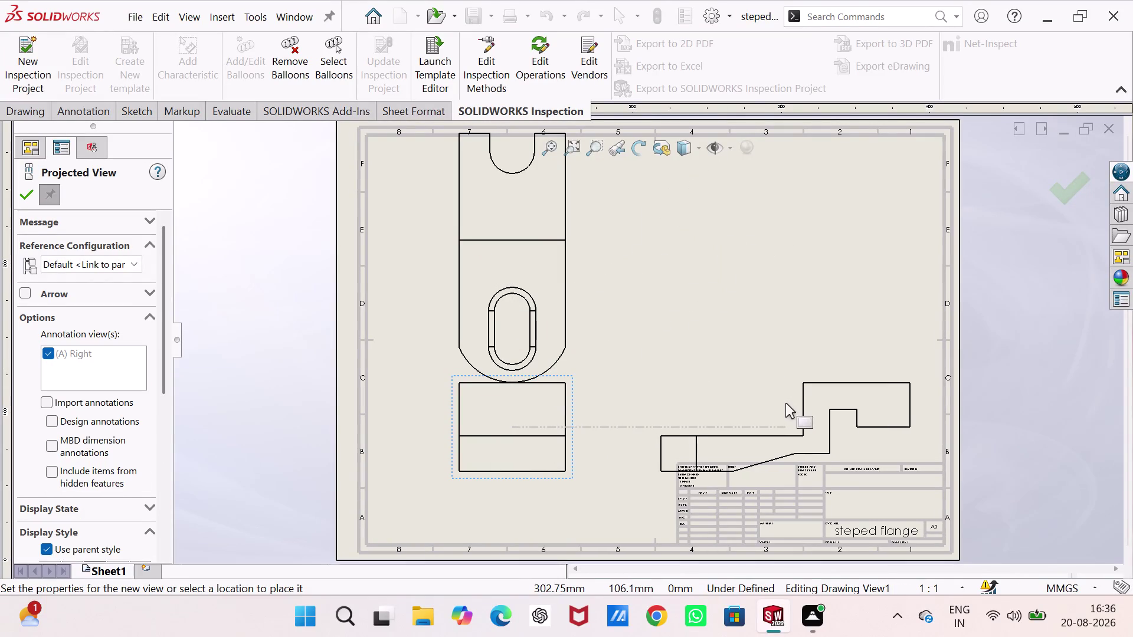
Place the projected side view and a shaded isometric view at the sheet's upper right.
click(785, 403)
click(141, 377)
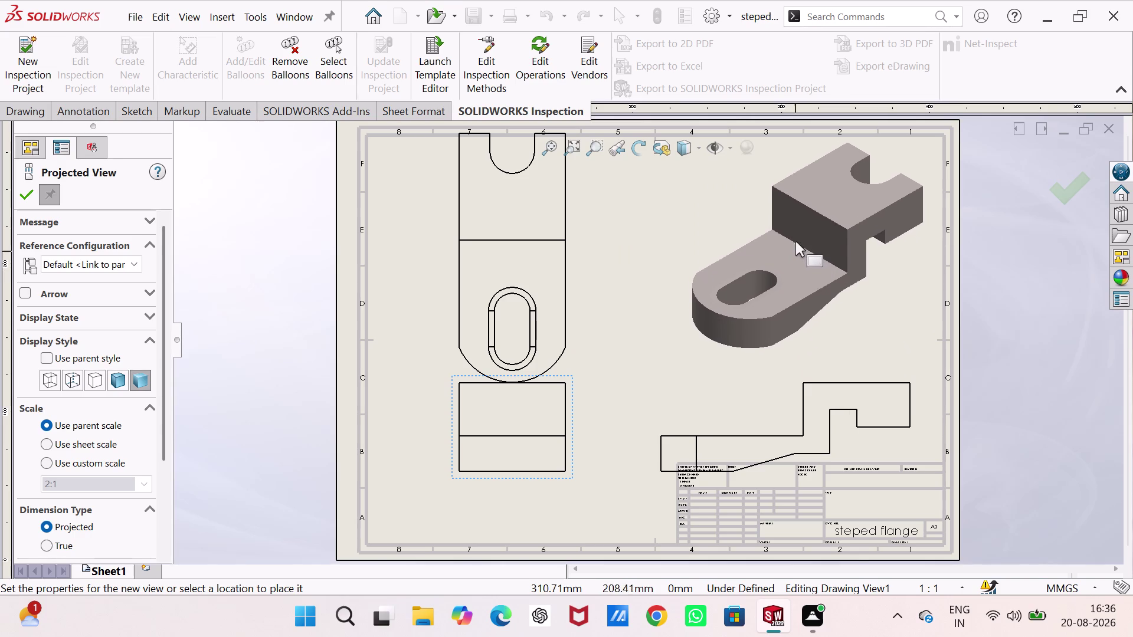
click(795, 240)
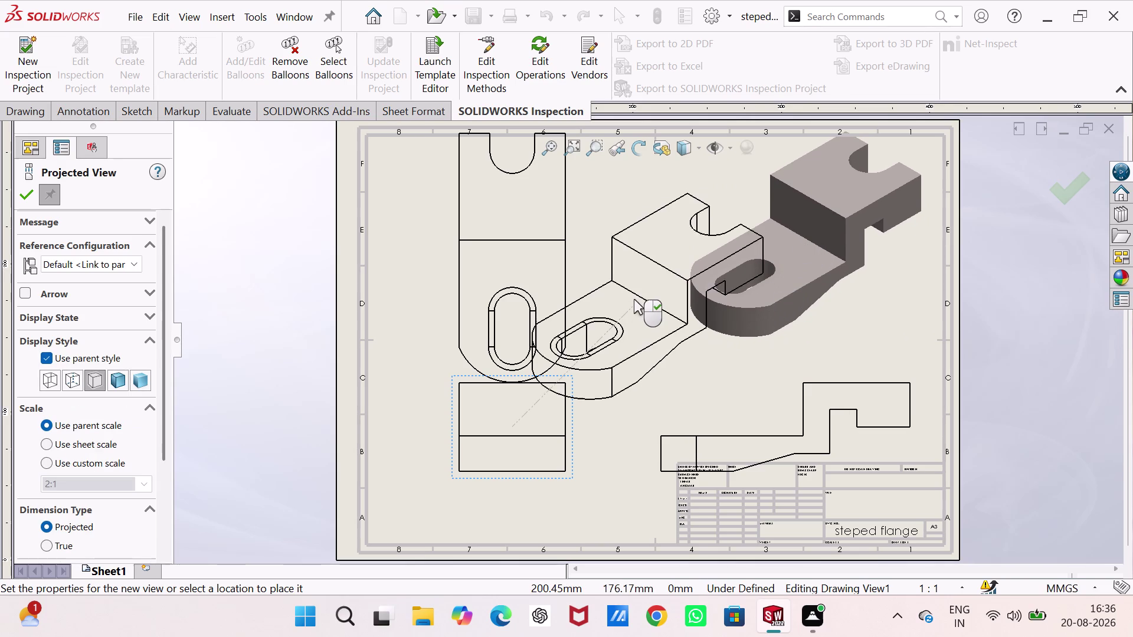
key(Escape)
key(Escape)
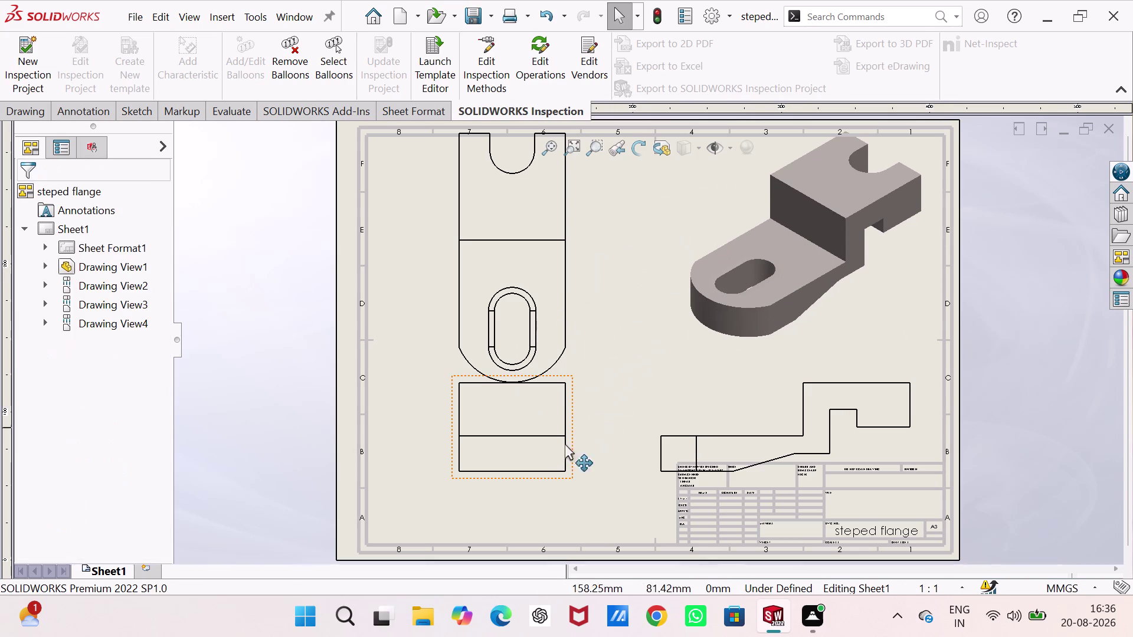
Drag the front view and its projected views into position on the sheet.
drag(556, 477, 556, 509)
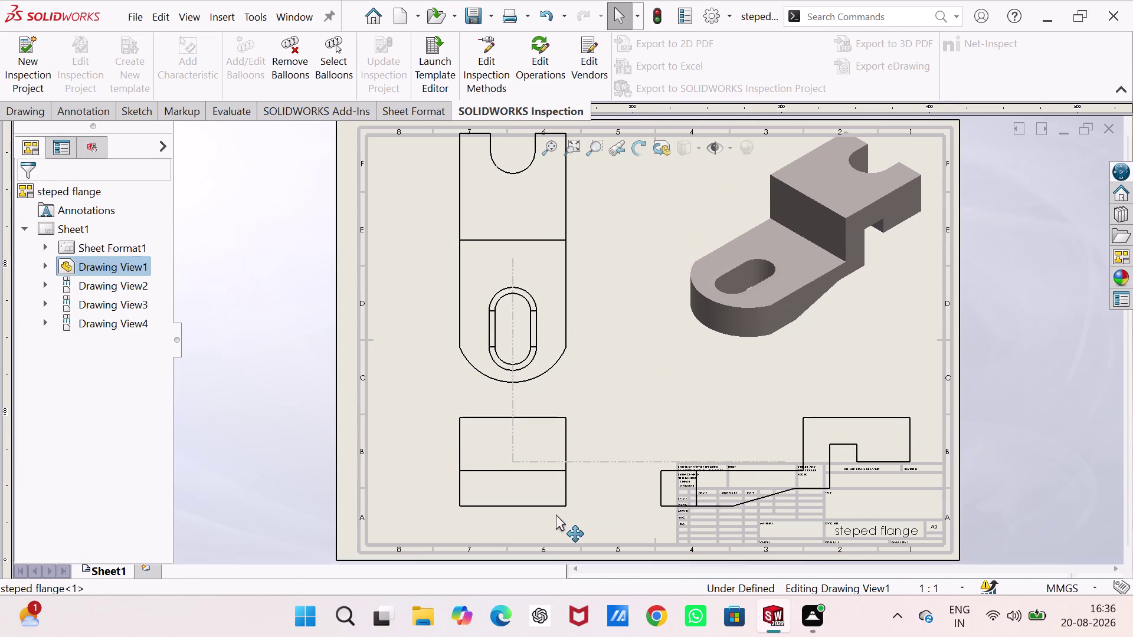
drag(556, 509, 564, 458)
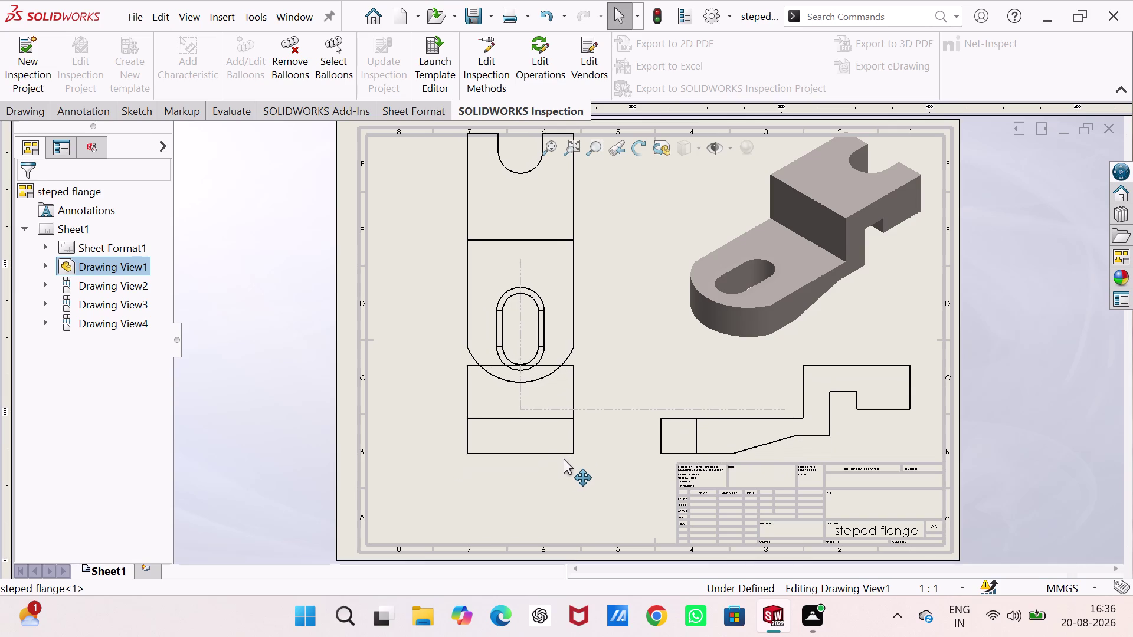
drag(563, 458, 565, 468)
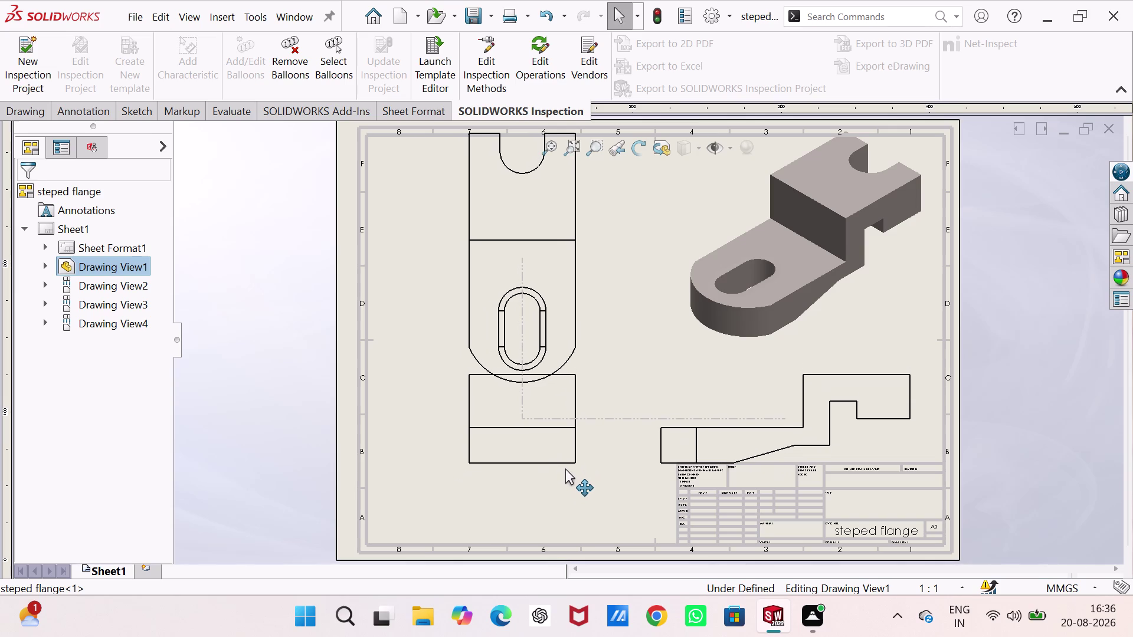
drag(565, 468, 565, 475)
scroll(up, 3)
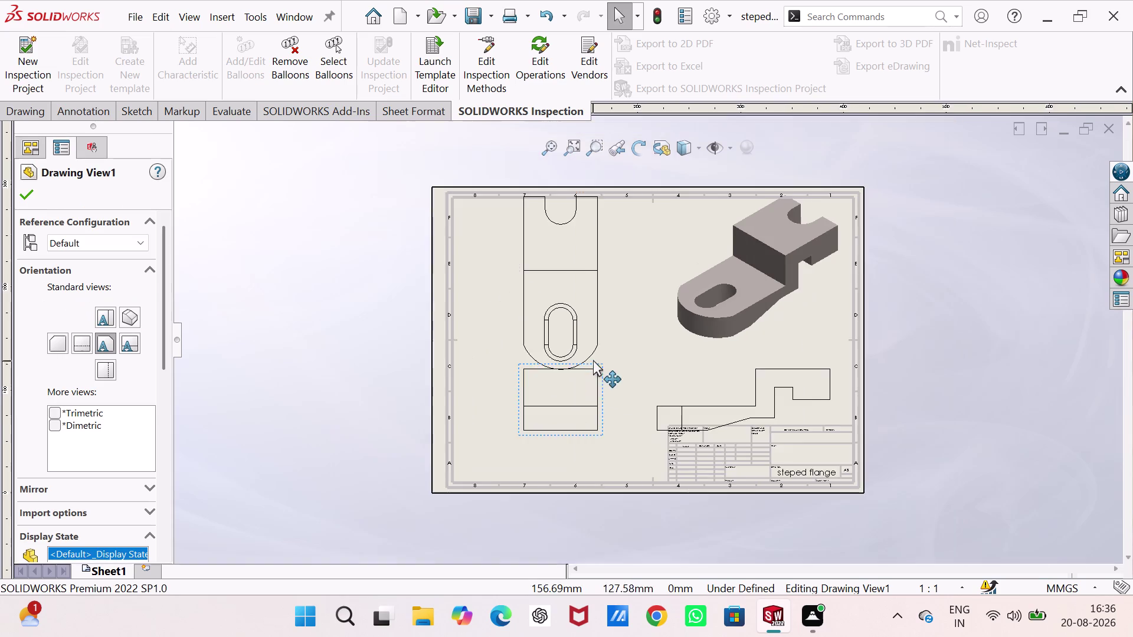
scroll(down, 3)
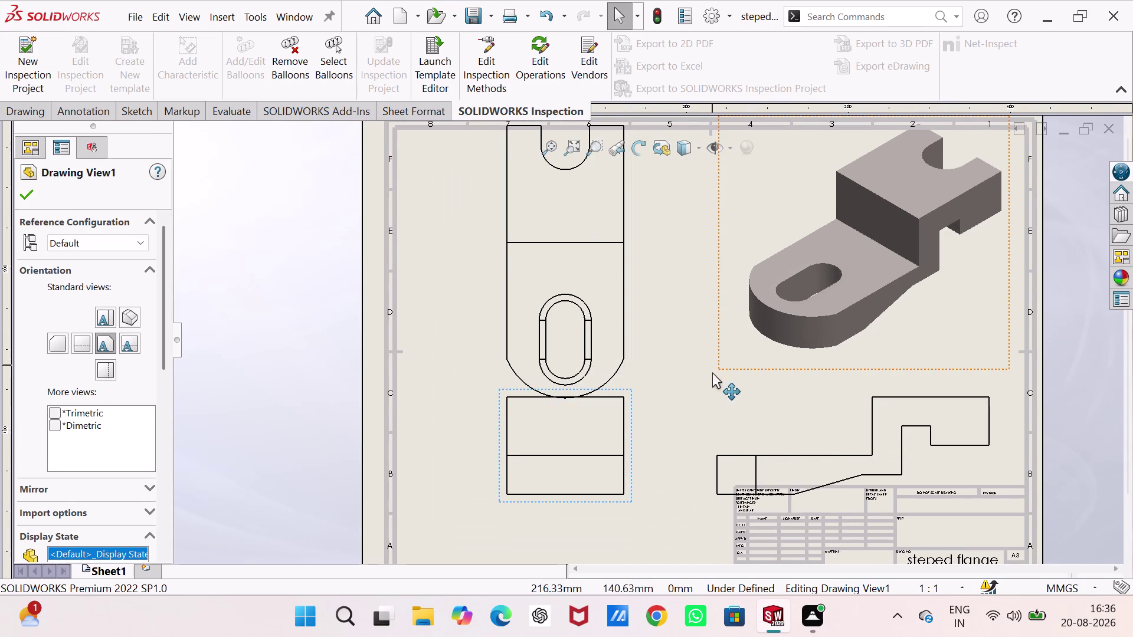
right_click(632, 328)
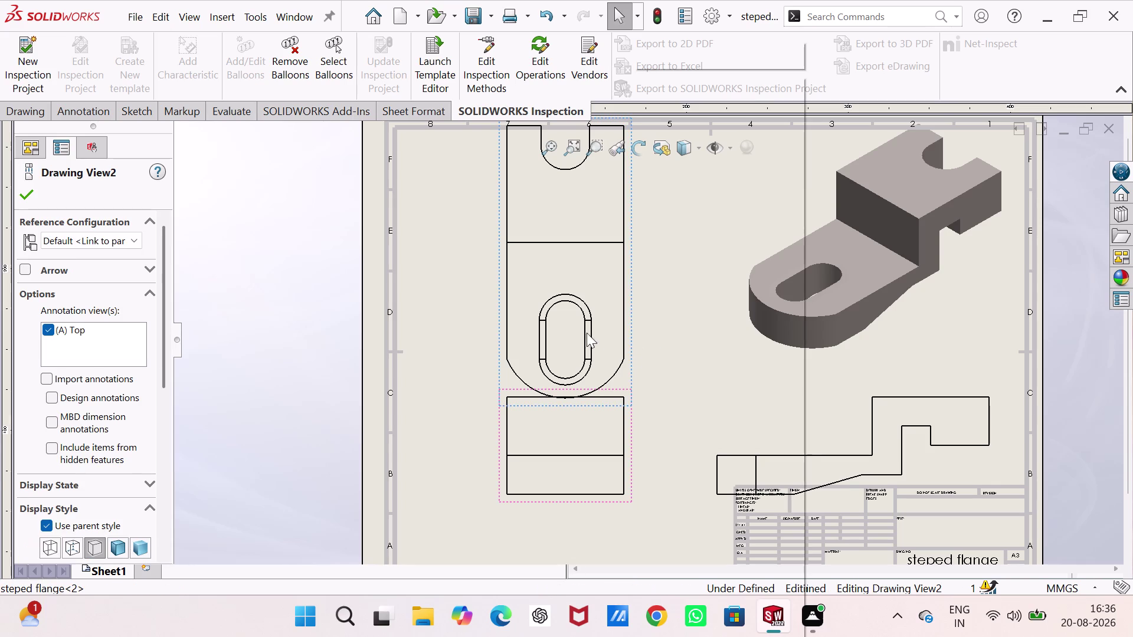
Drag the drawing views to new positions on the sheet.
drag(163, 367, 163, 415)
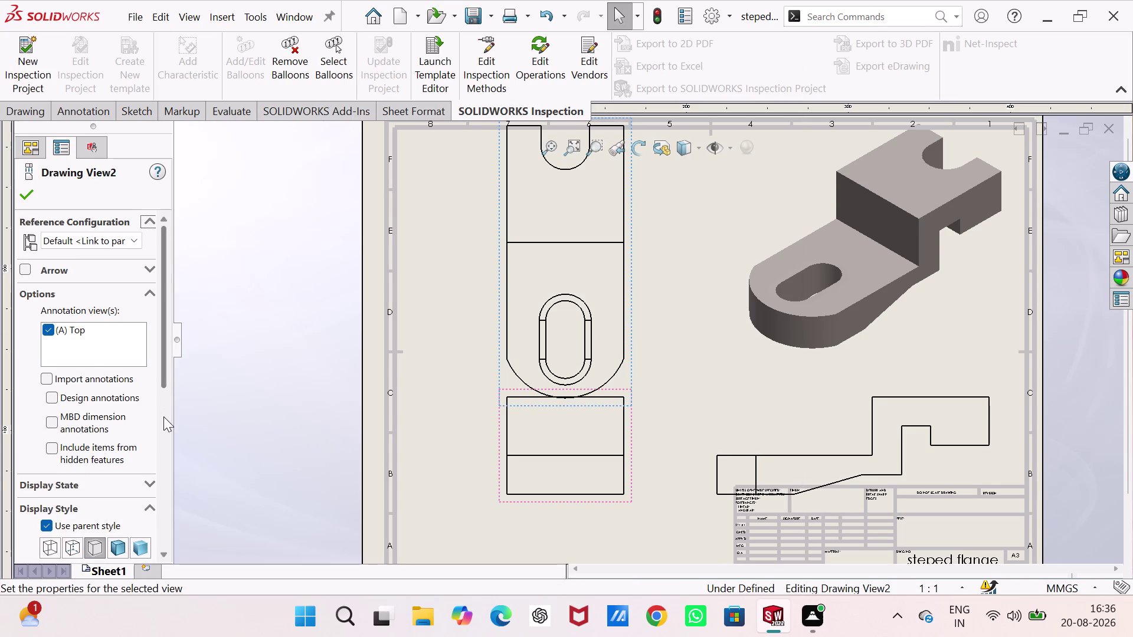
drag(163, 415, 162, 425)
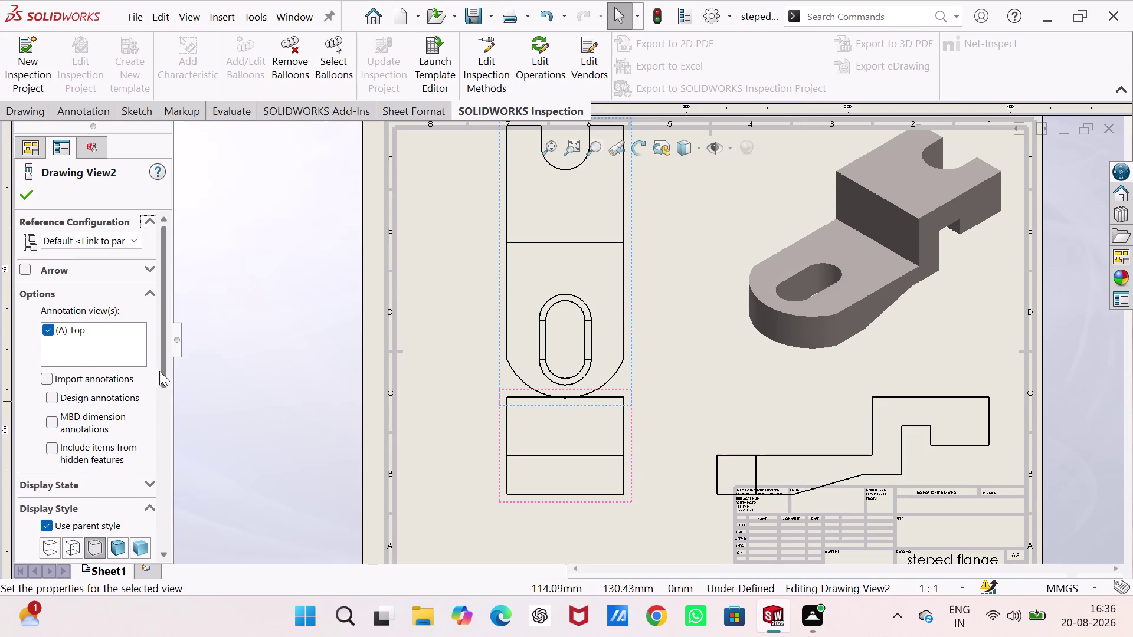
drag(163, 372, 167, 393)
drag(169, 416, 169, 437)
click(169, 437)
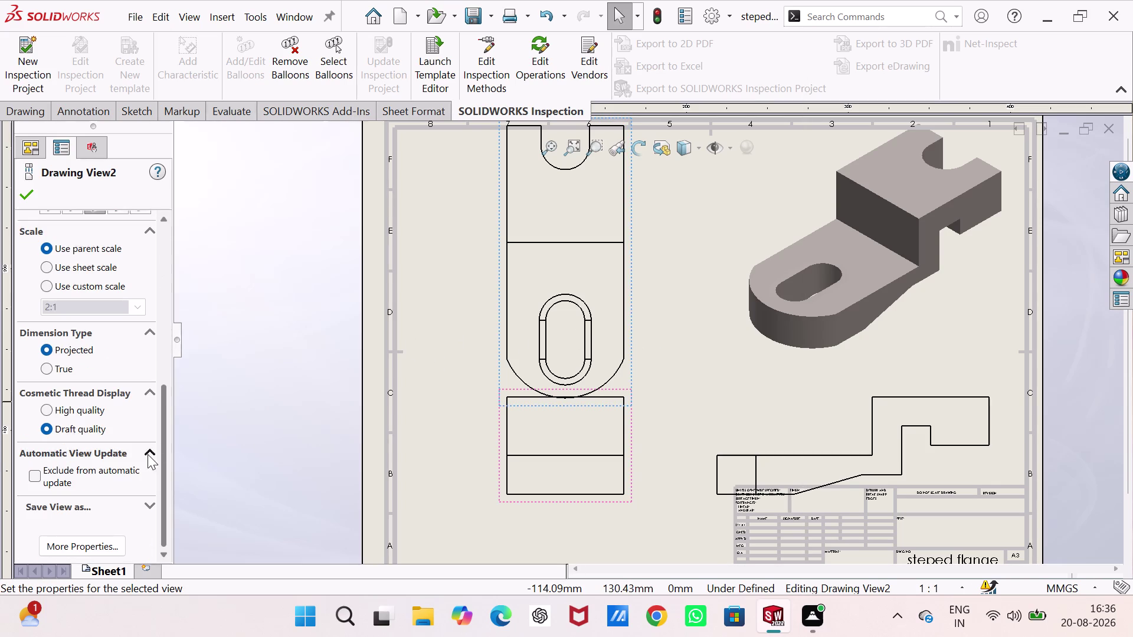
Give the top view (Drawing View2) a custom 1:1 scale.
click(118, 286)
click(141, 307)
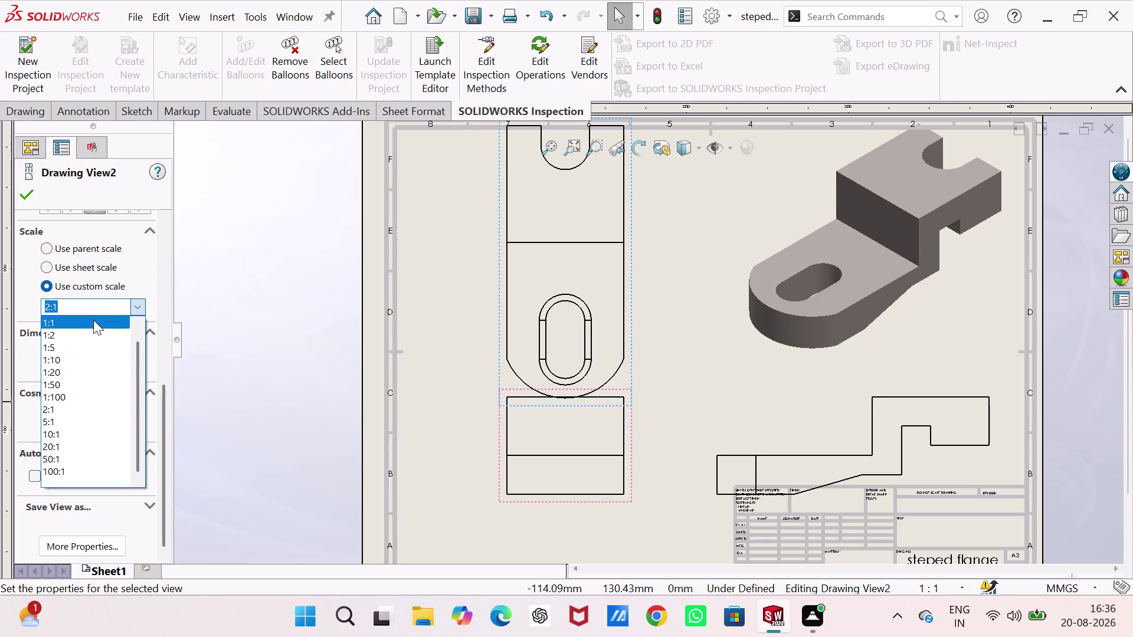
click(93, 319)
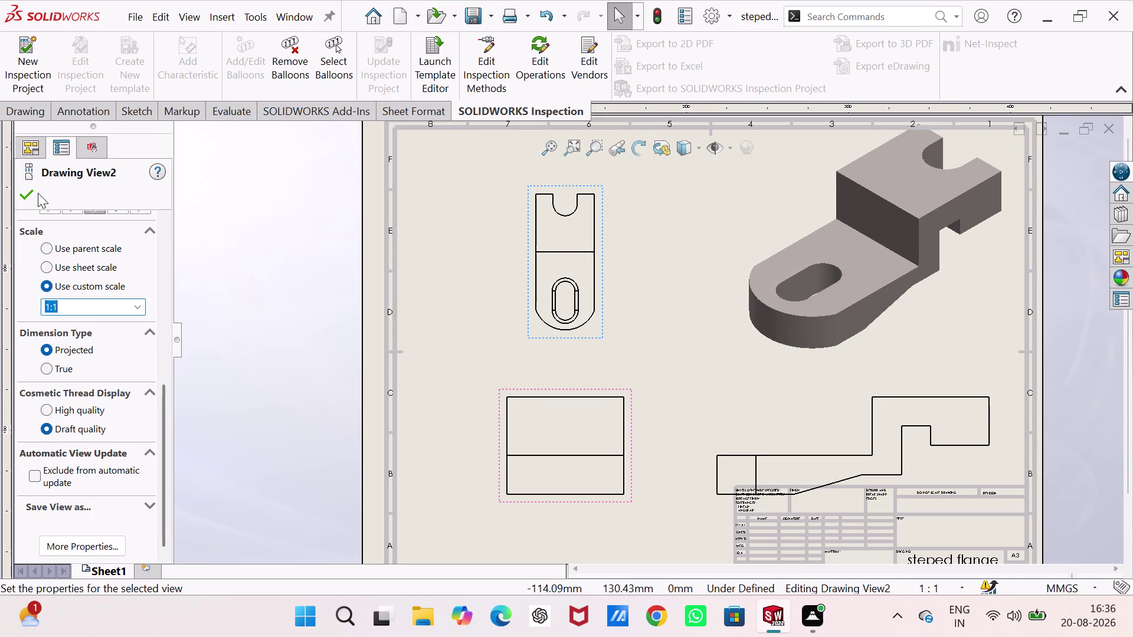
click(18, 195)
Move the front view up under the top view and the side view beside it.
drag(628, 389, 627, 380)
drag(628, 374, 628, 354)
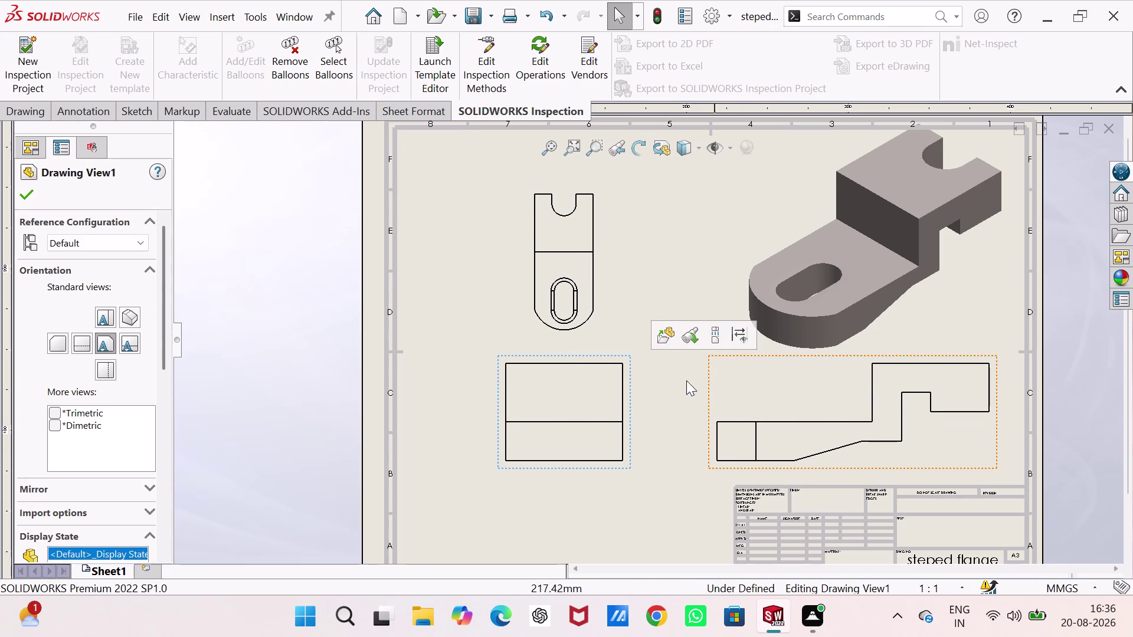
right_drag(432, 457, 487, 225)
Dimension the top view's slot arcs: Ø12.00, R8.00 and R6.00.
scroll(down, 3)
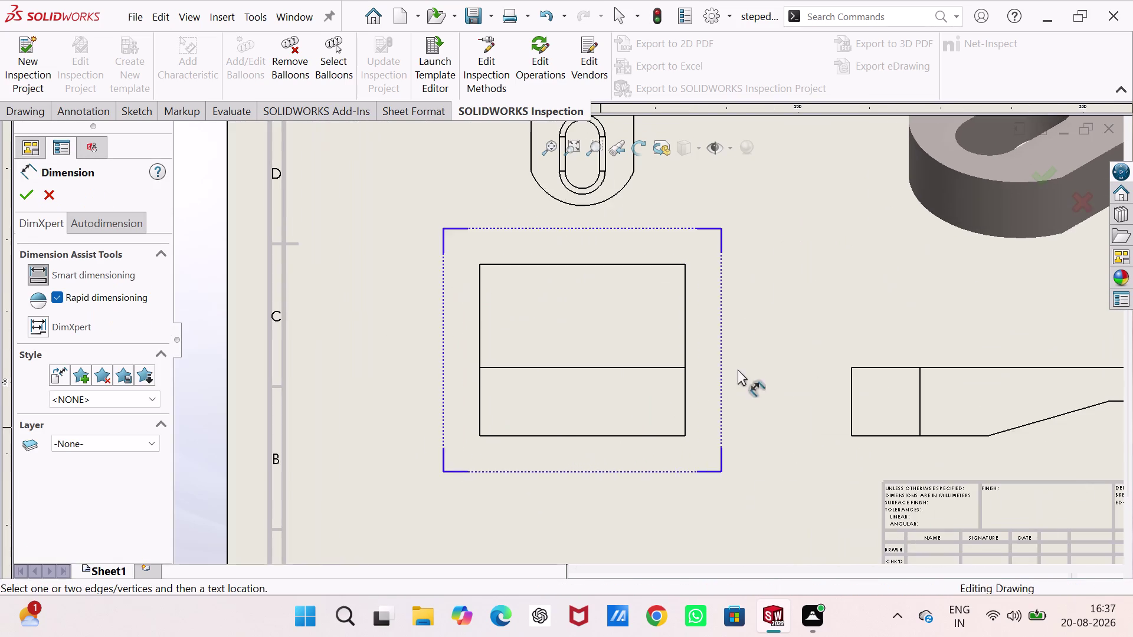
scroll(up, 3)
scroll(down, 3)
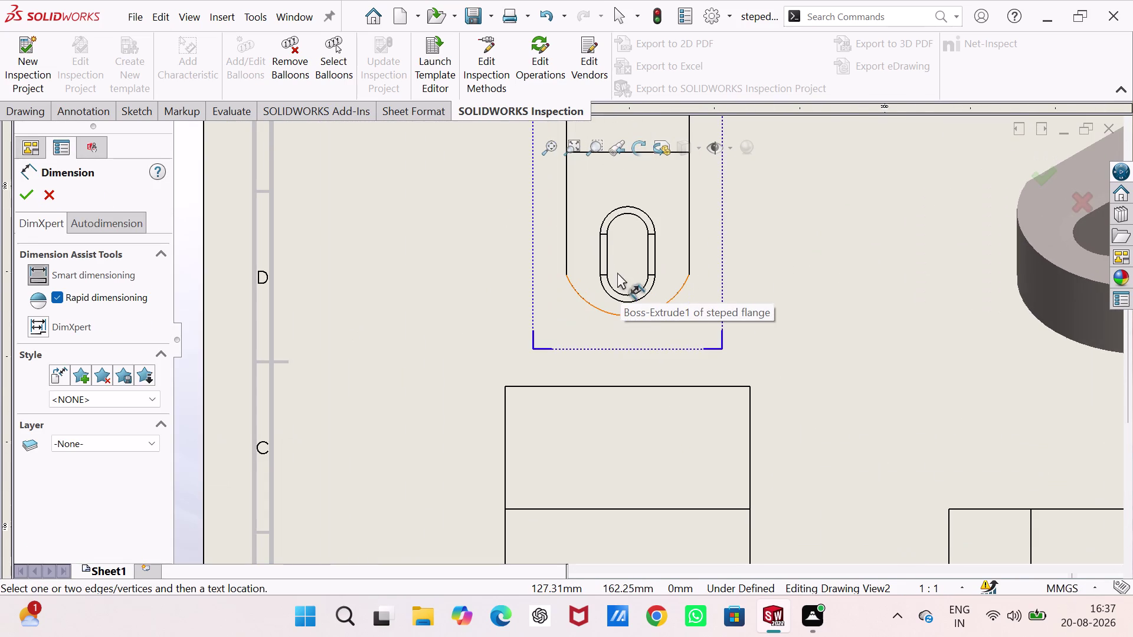
click(646, 241)
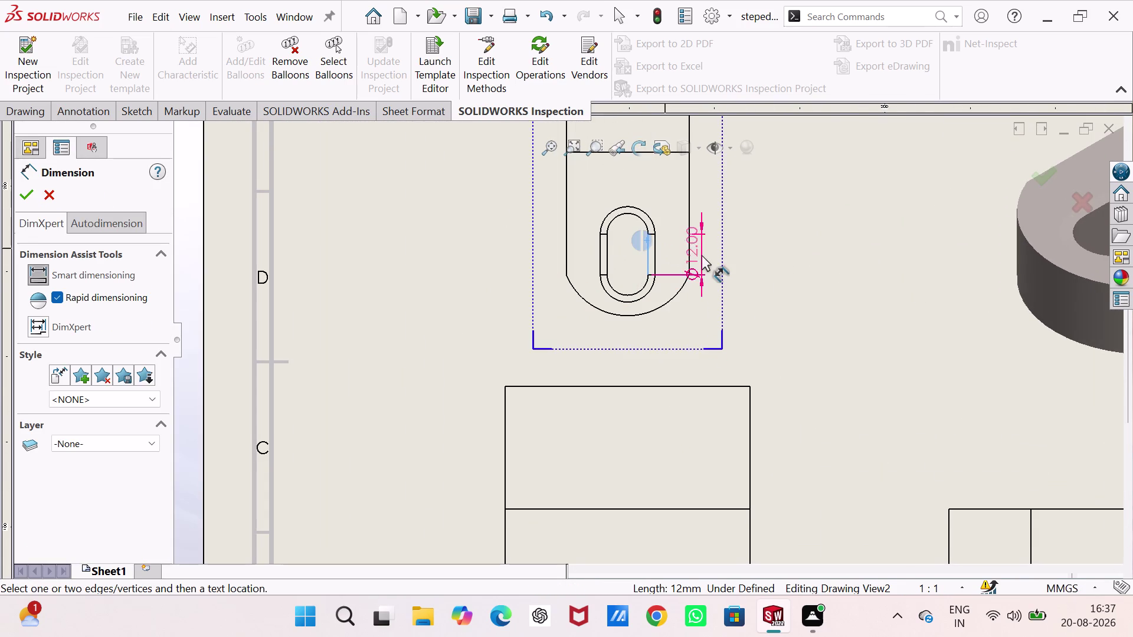
click(713, 259)
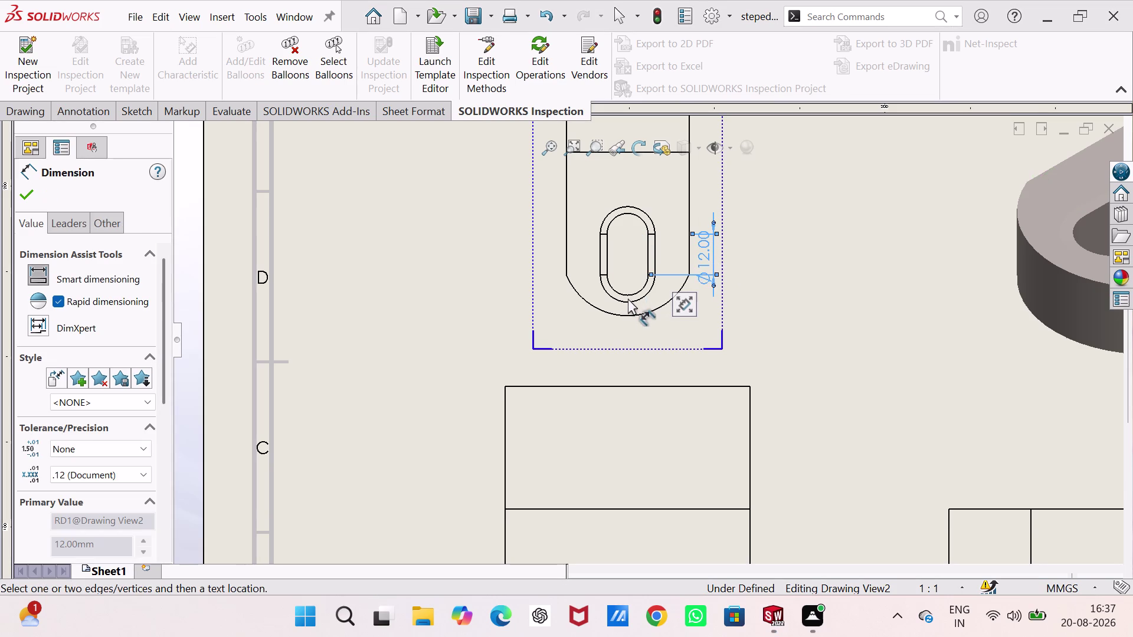
click(626, 300)
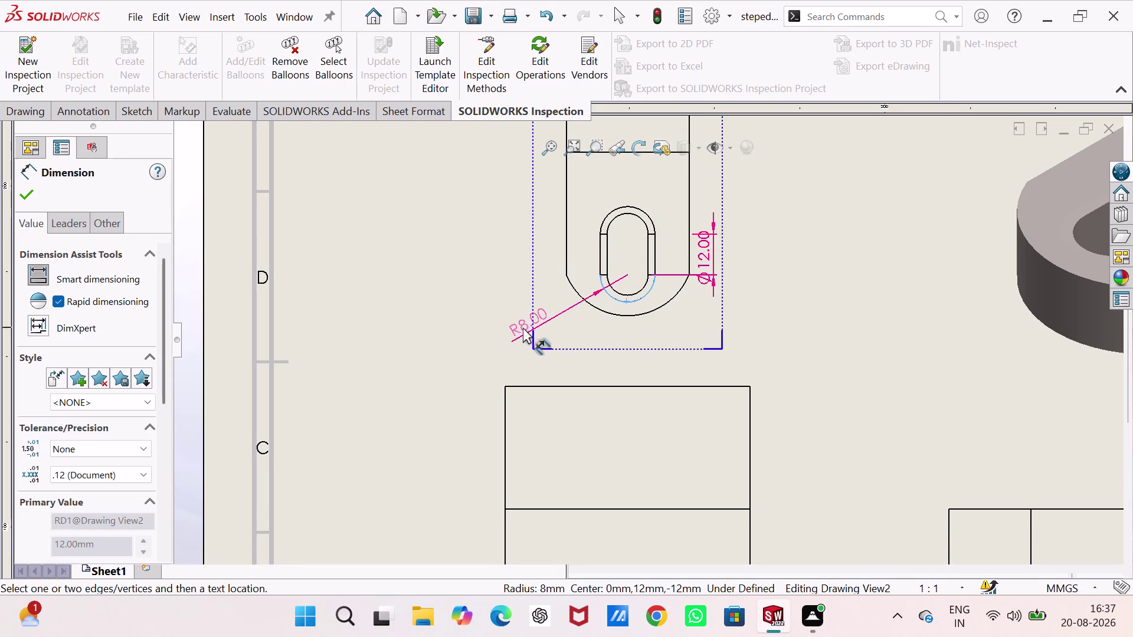
click(506, 327)
click(632, 295)
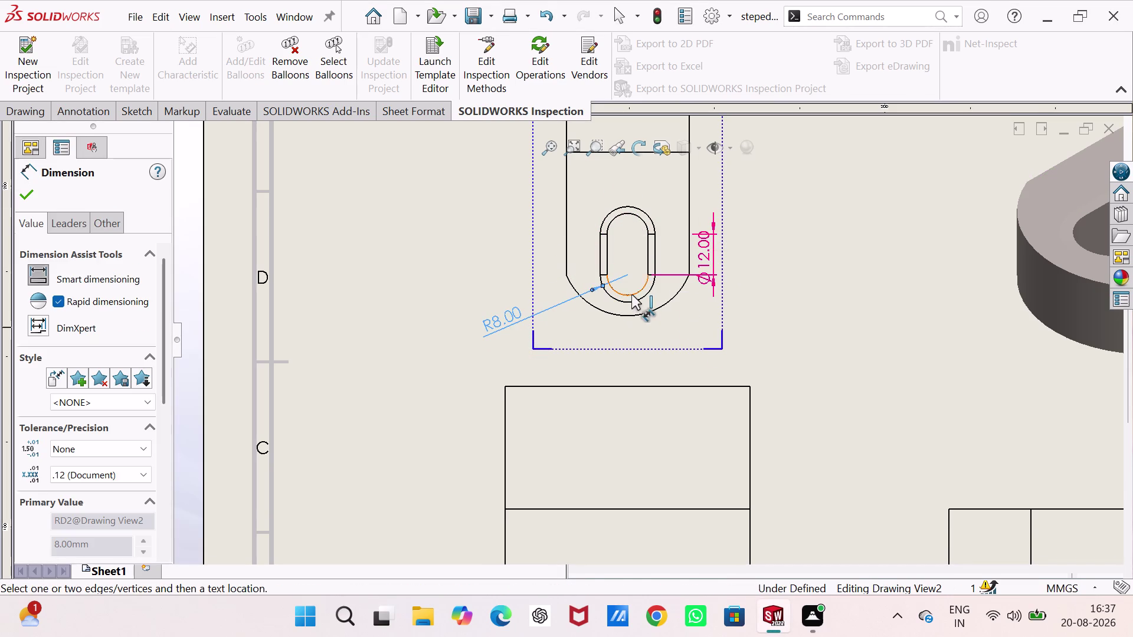
click(522, 360)
Add the R7.50 notch radius and the 10.50 notch width to the top view.
scroll(up, 3)
scroll(down, 3)
scroll(up, 3)
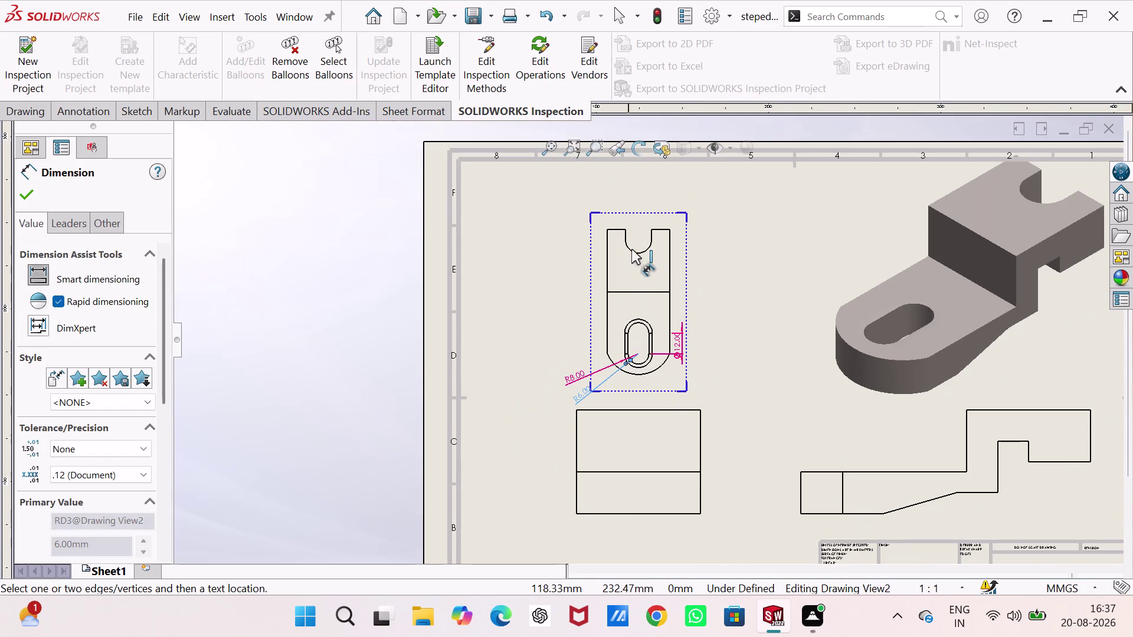
click(632, 249)
click(542, 262)
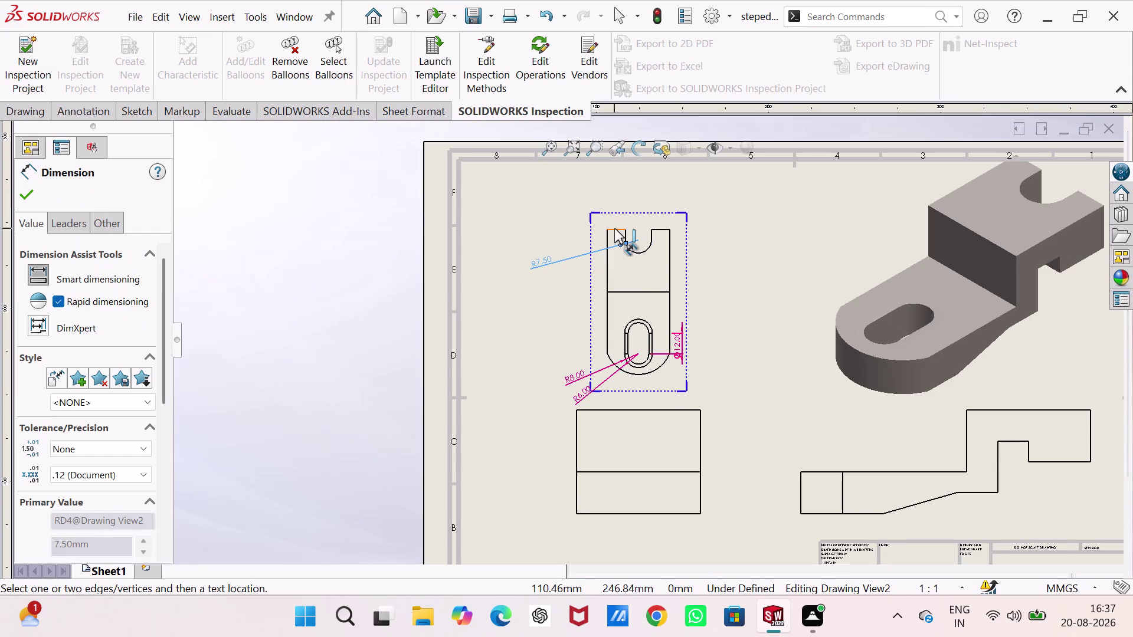
click(615, 228)
click(614, 204)
scroll(down, 3)
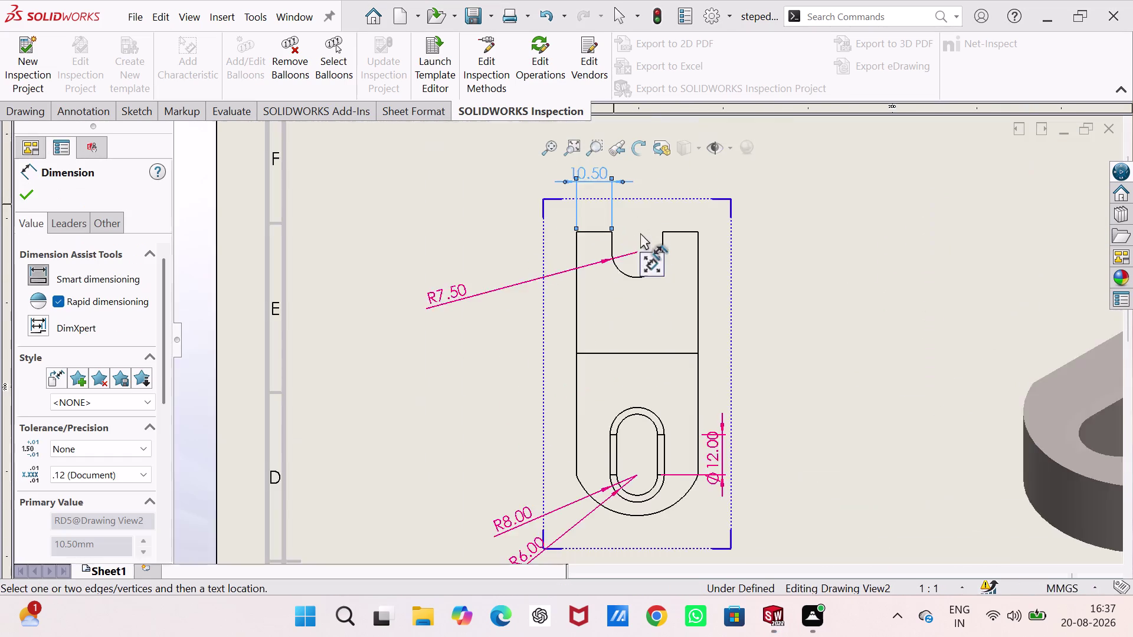
scroll(down, 3)
scroll(up, 3)
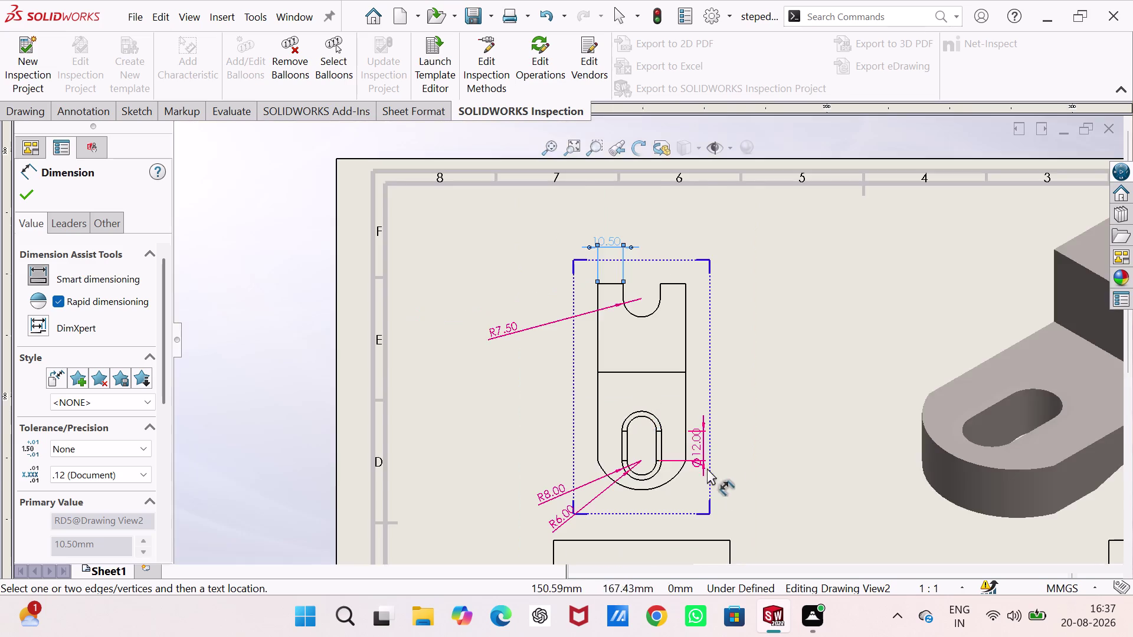
scroll(up, 3)
scroll(down, 3)
scroll(up, 3)
scroll(down, 3)
scroll(down, 3)
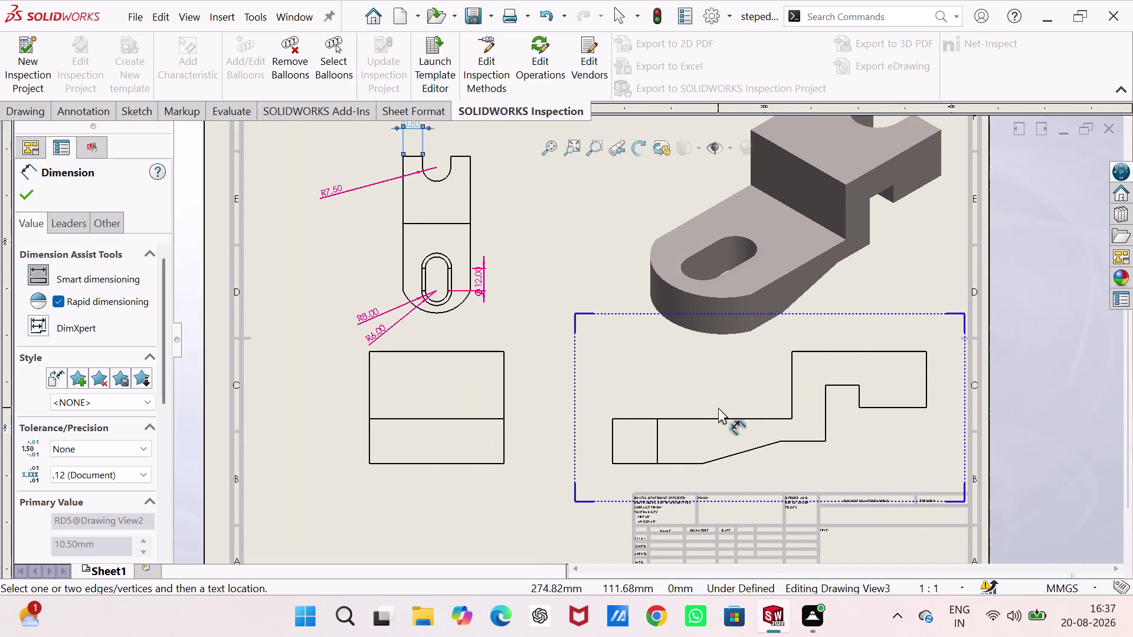
key(Escape)
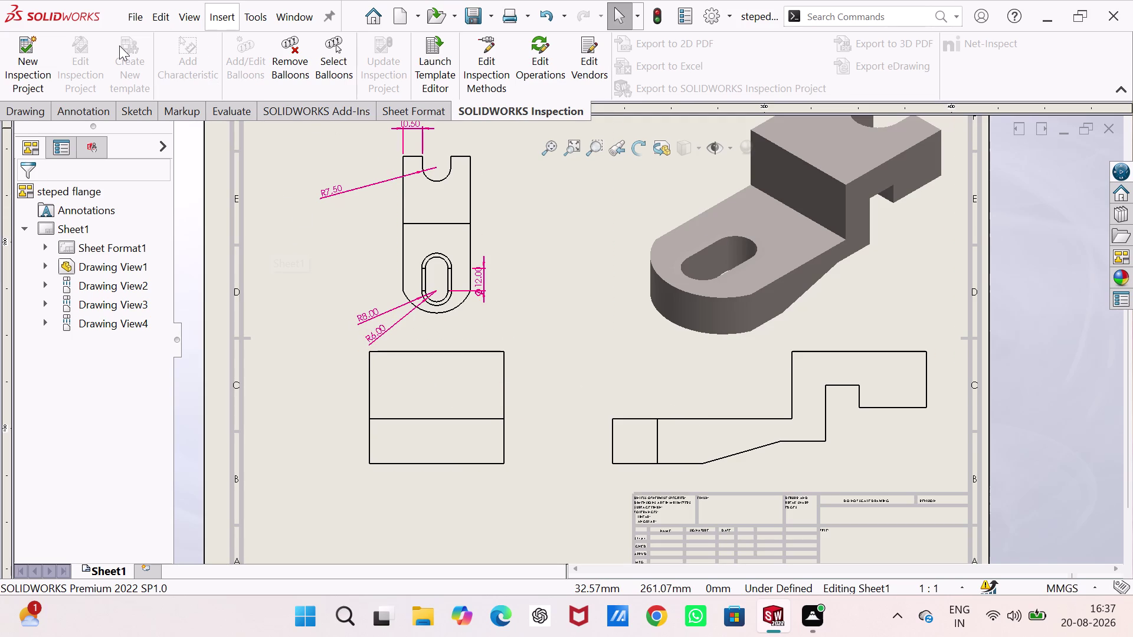
Create Section View A-A with a vertical cut through the lower-left view.
click(92, 111)
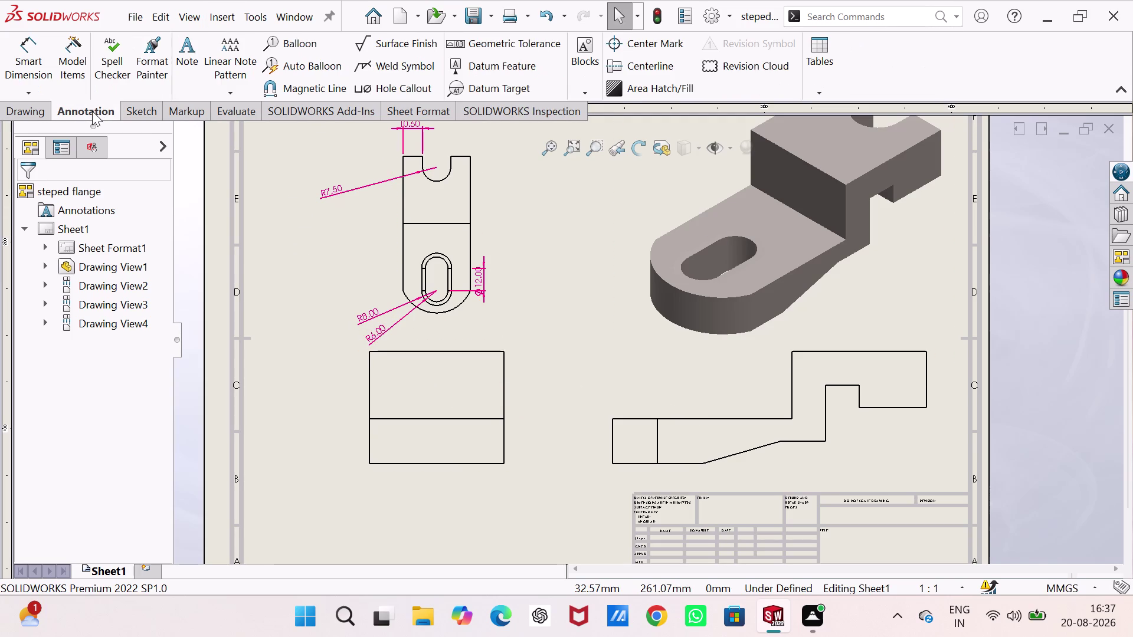
click(143, 106)
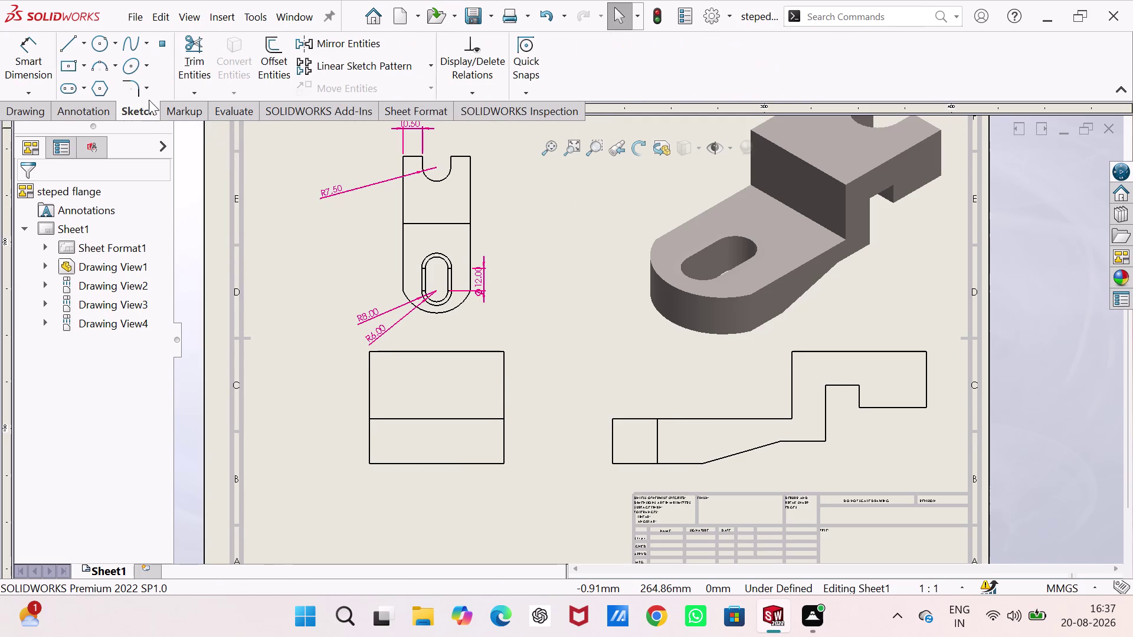
click(88, 111)
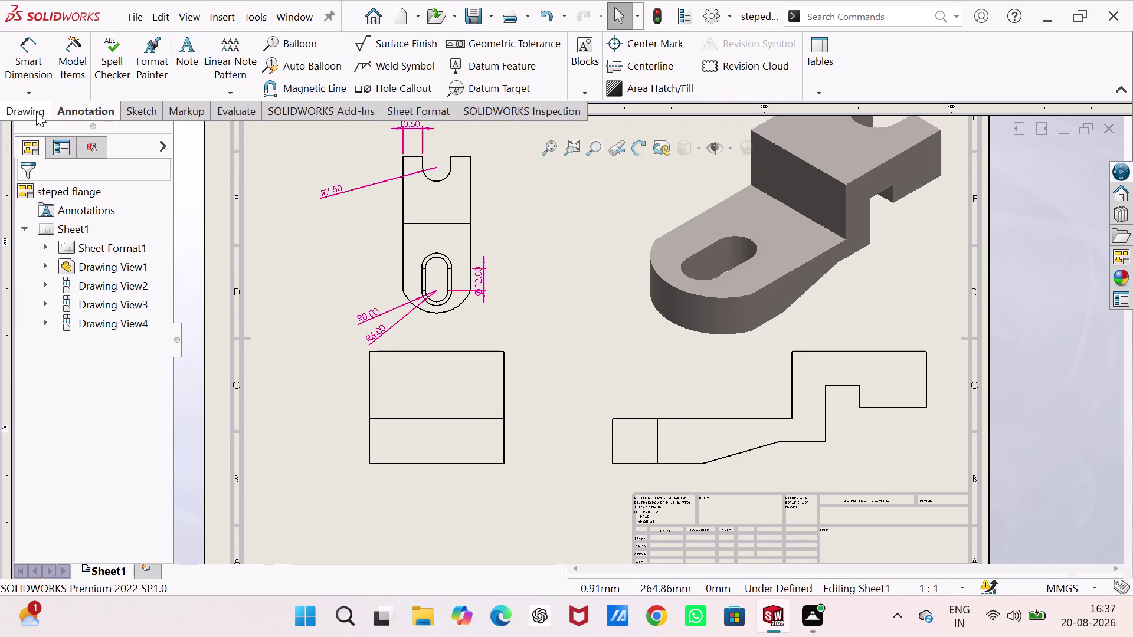
click(36, 111)
click(145, 40)
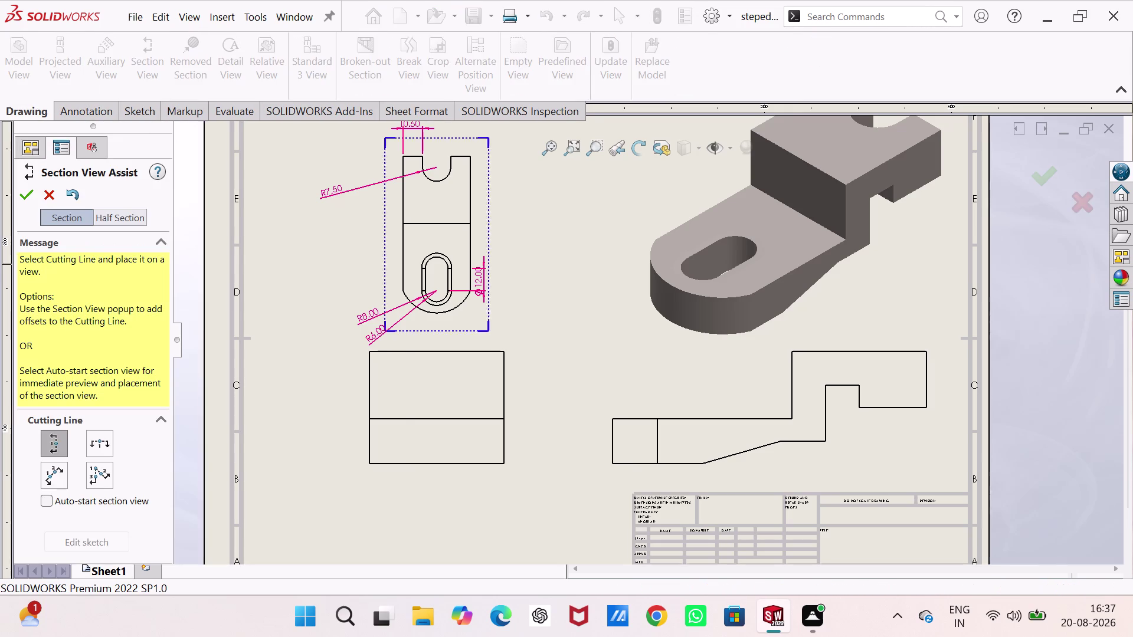
click(433, 394)
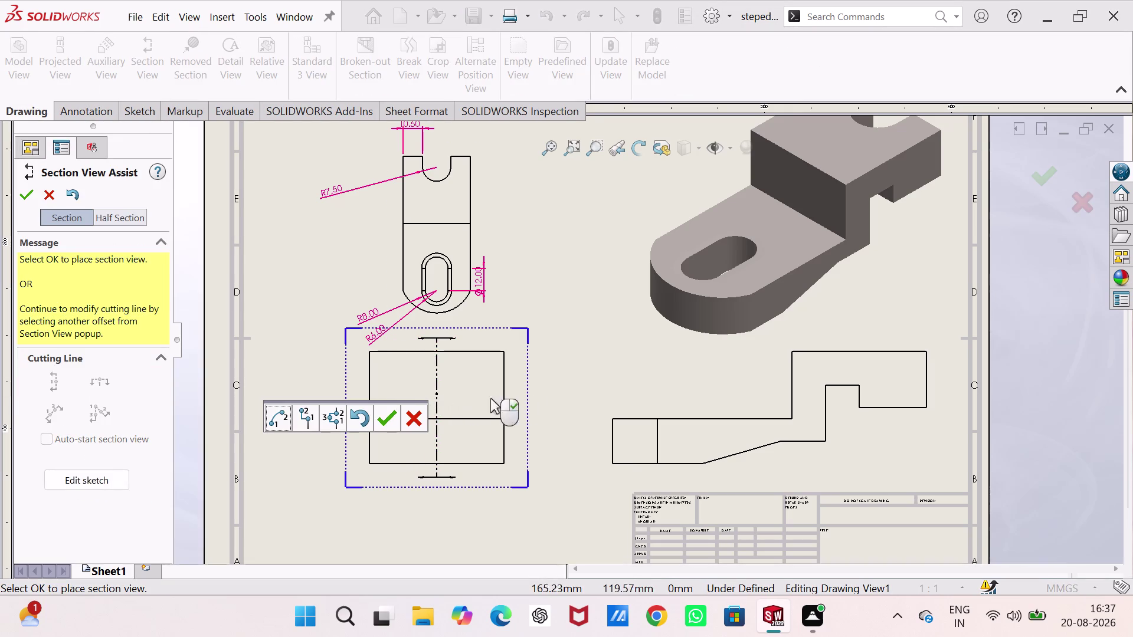
click(389, 414)
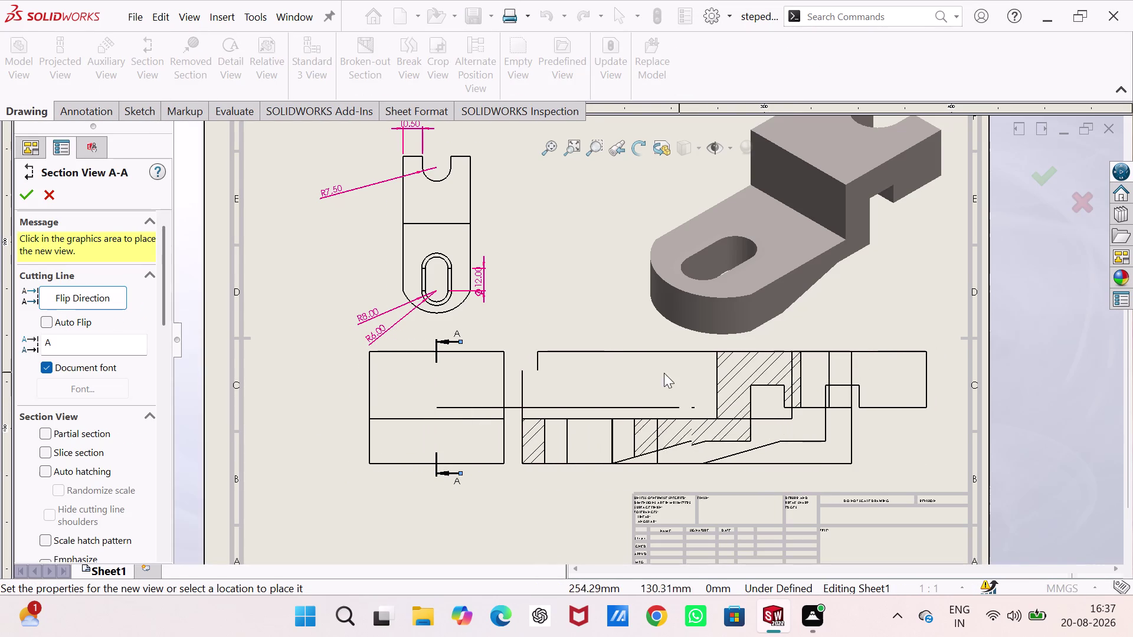
click(639, 378)
Select the old projected side view (Drawing View3) and delete it.
key(Escape)
key(Escape)
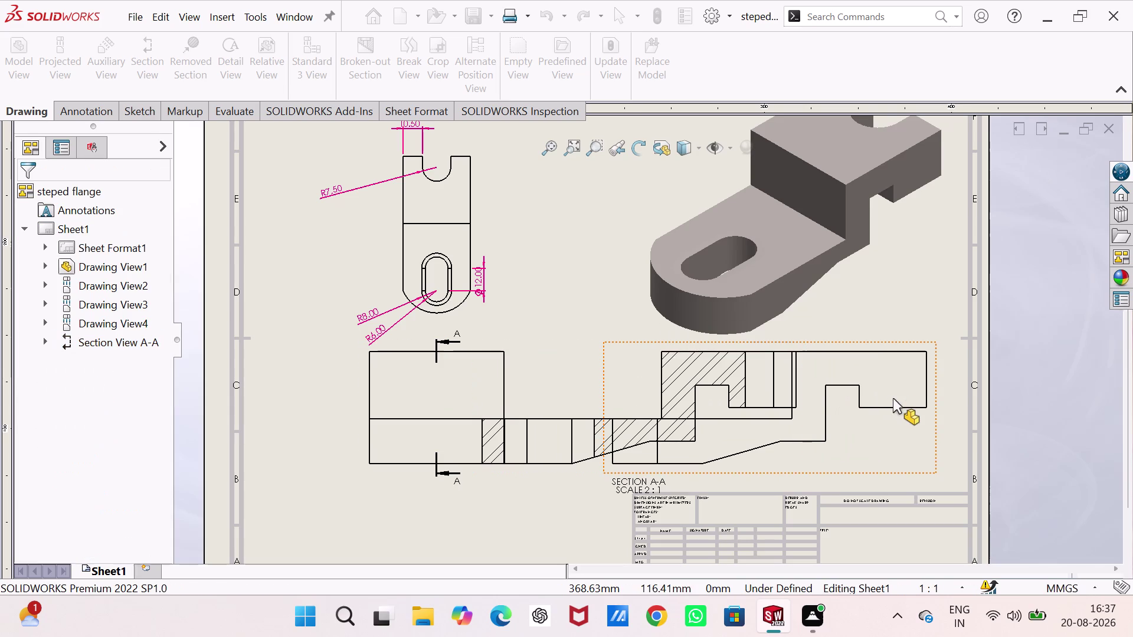
click(896, 408)
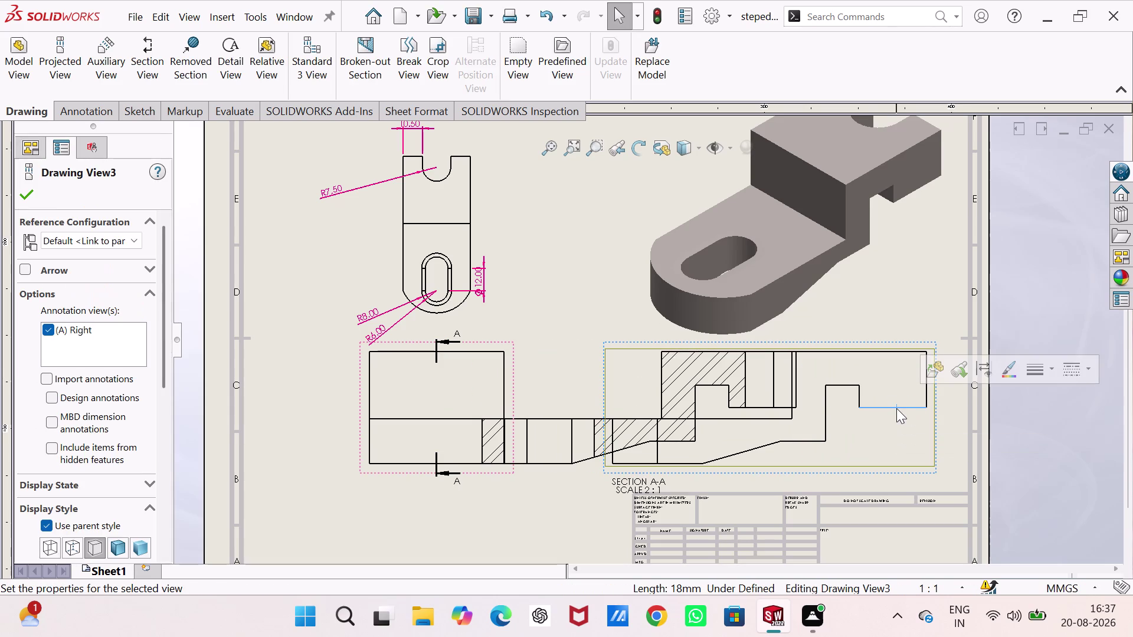
key(Delete)
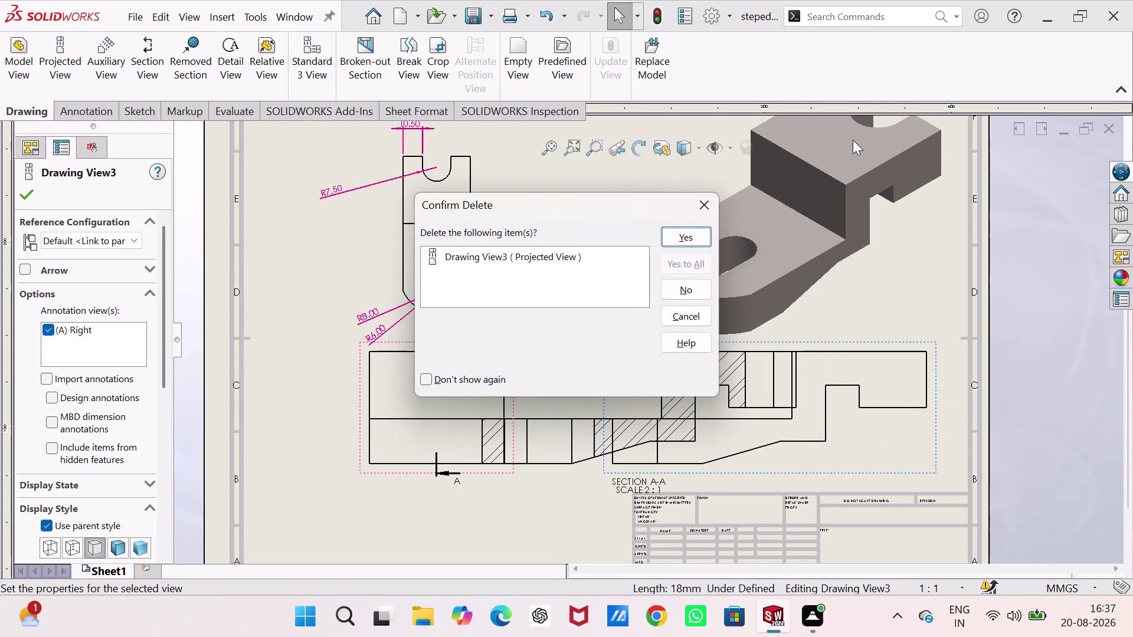
Confirm deleting the old projected view and shift Section View A-A to the right.
click(687, 238)
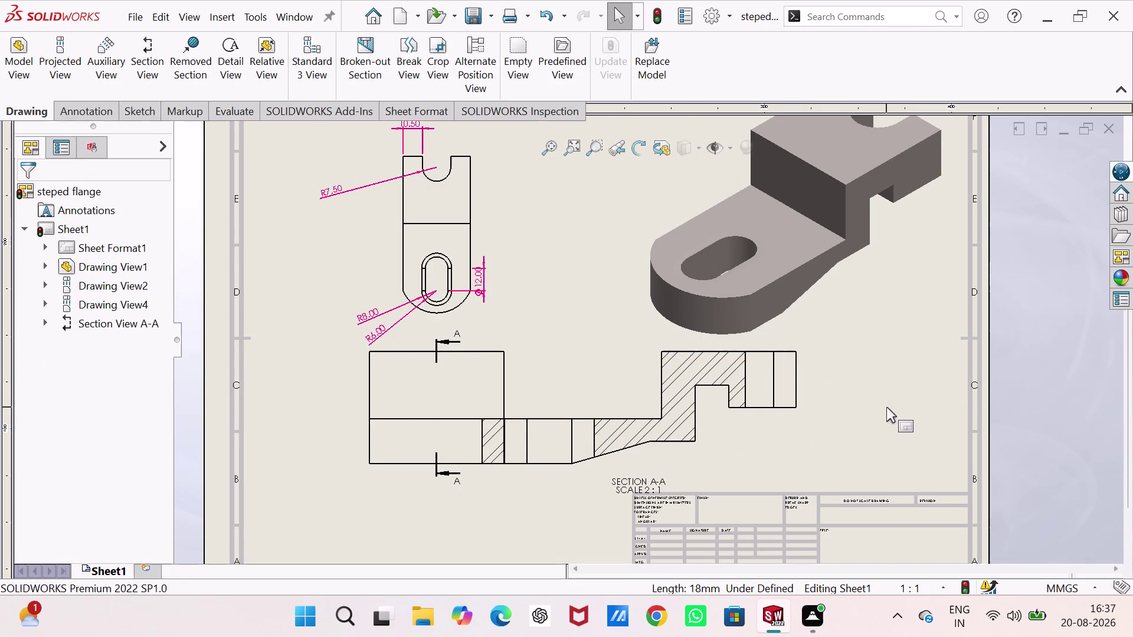
drag(806, 376, 825, 376)
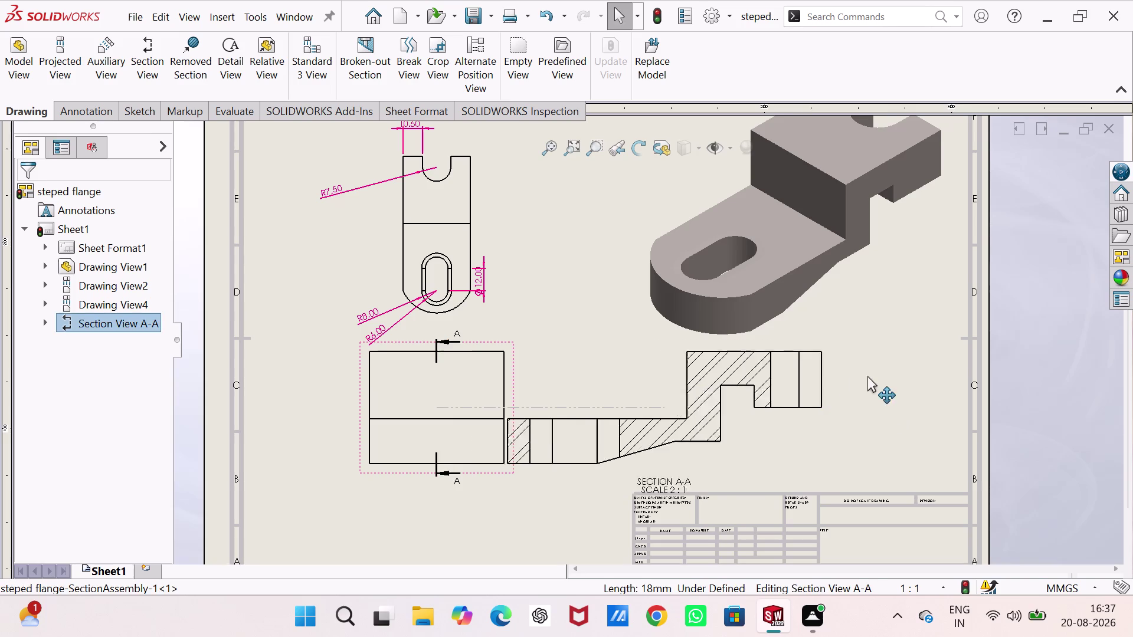
drag(824, 375, 911, 376)
drag(910, 376, 918, 376)
click(919, 376)
right_drag(502, 537, 560, 377)
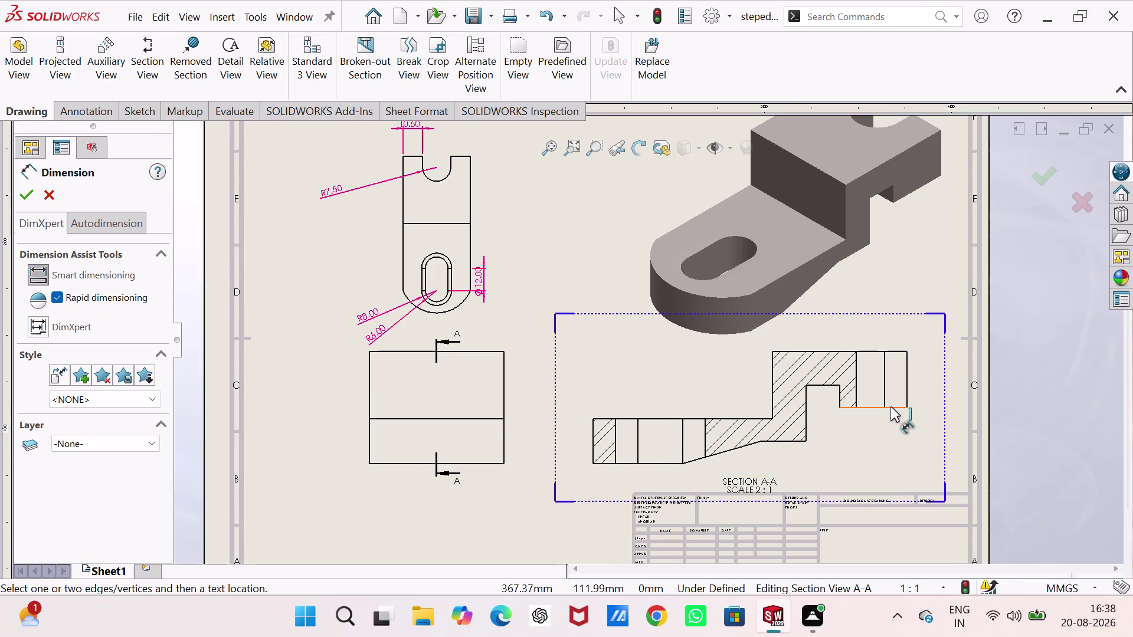
scroll(down, 3)
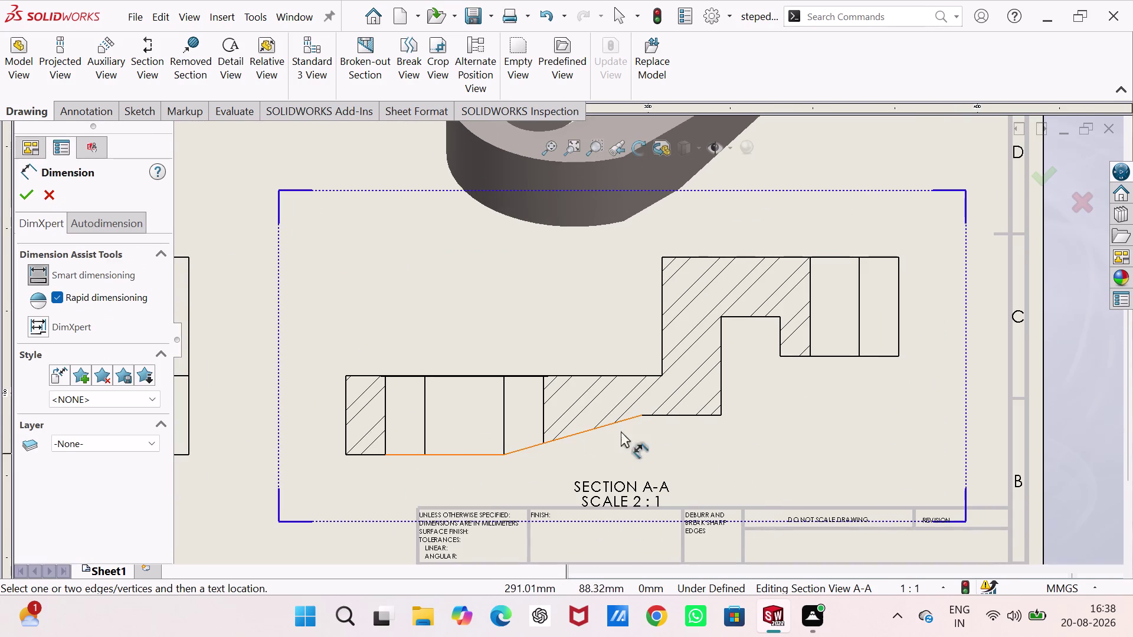
Dimension Section A-A with the 164° angle, 12.00 left height and 36.00 length.
click(619, 422)
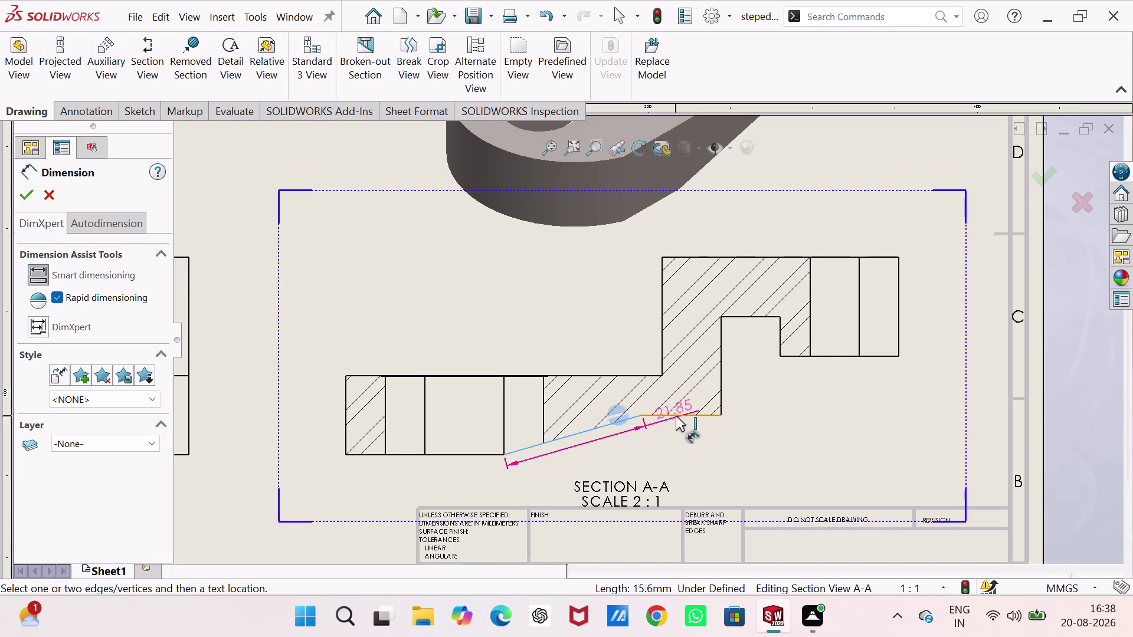
click(676, 416)
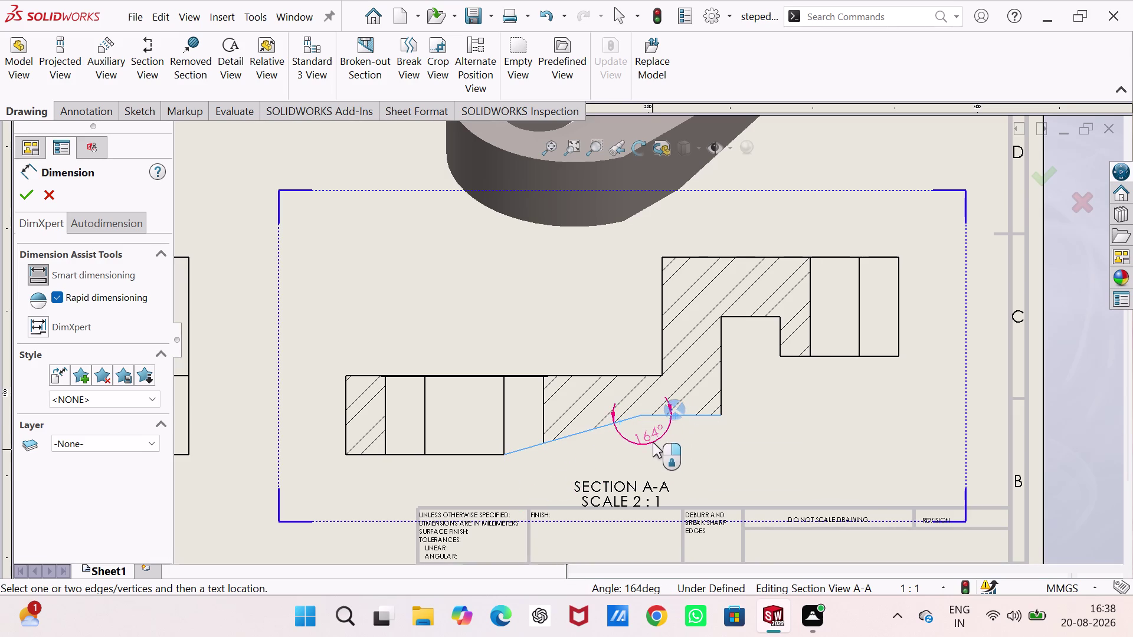
click(653, 443)
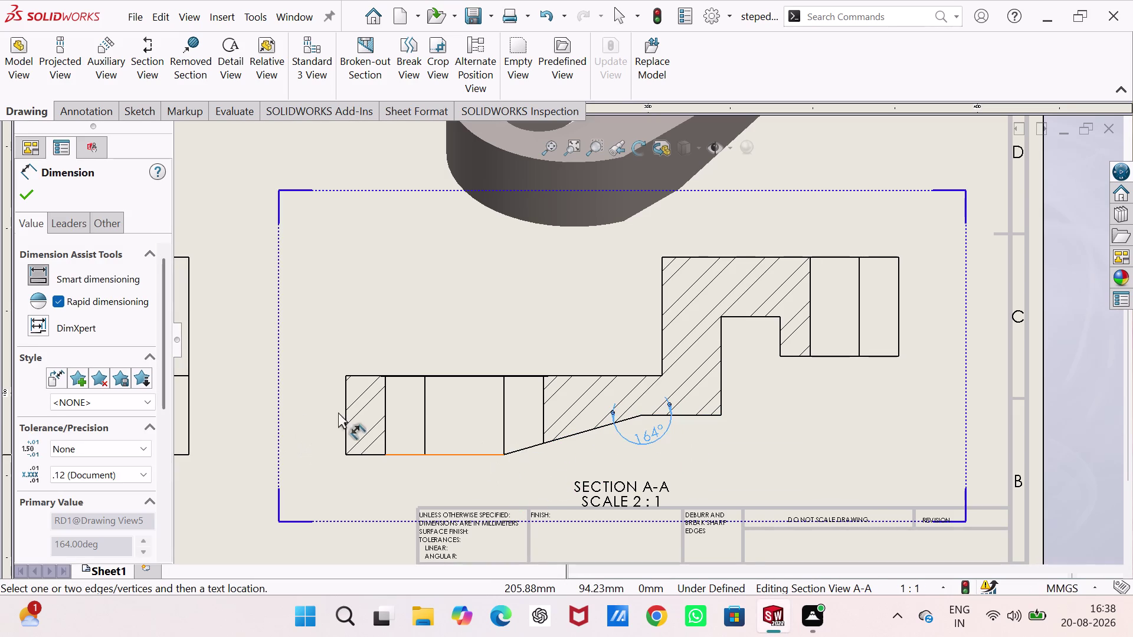
click(347, 410)
click(313, 410)
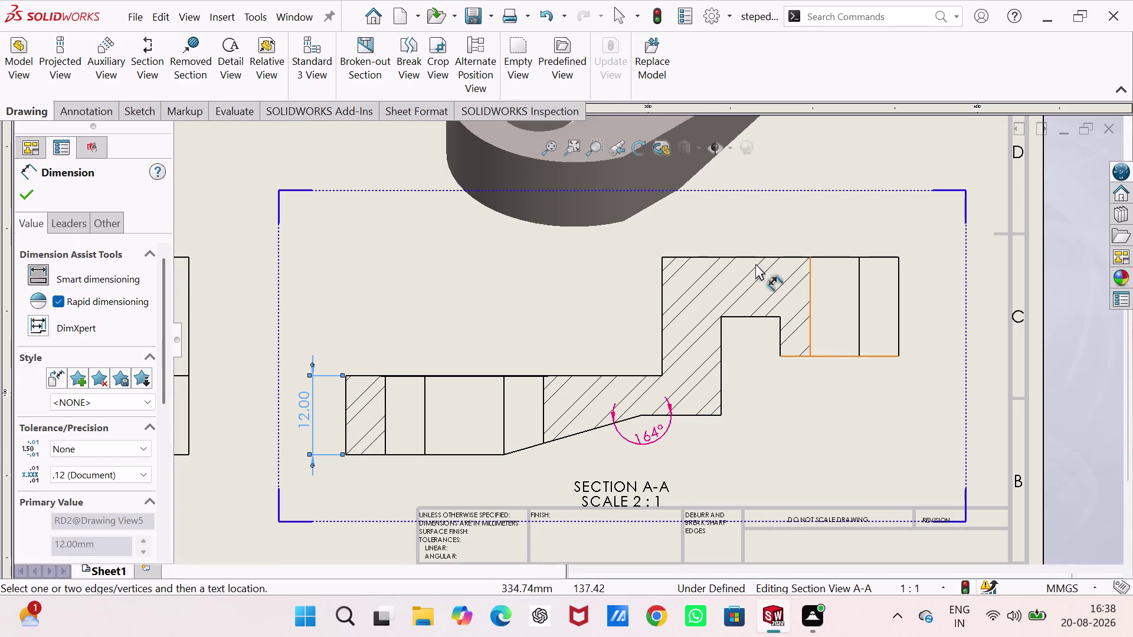
click(750, 258)
click(747, 225)
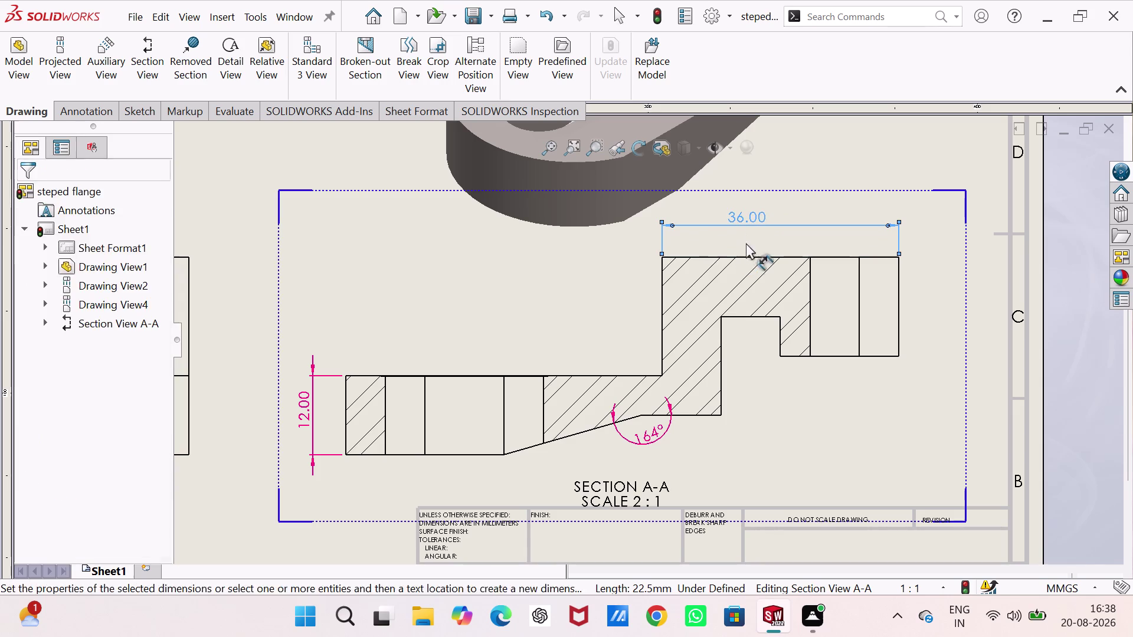
Add the 22.50 top step width, 9.00 notch width and 6.00 notch depth.
click(660, 284)
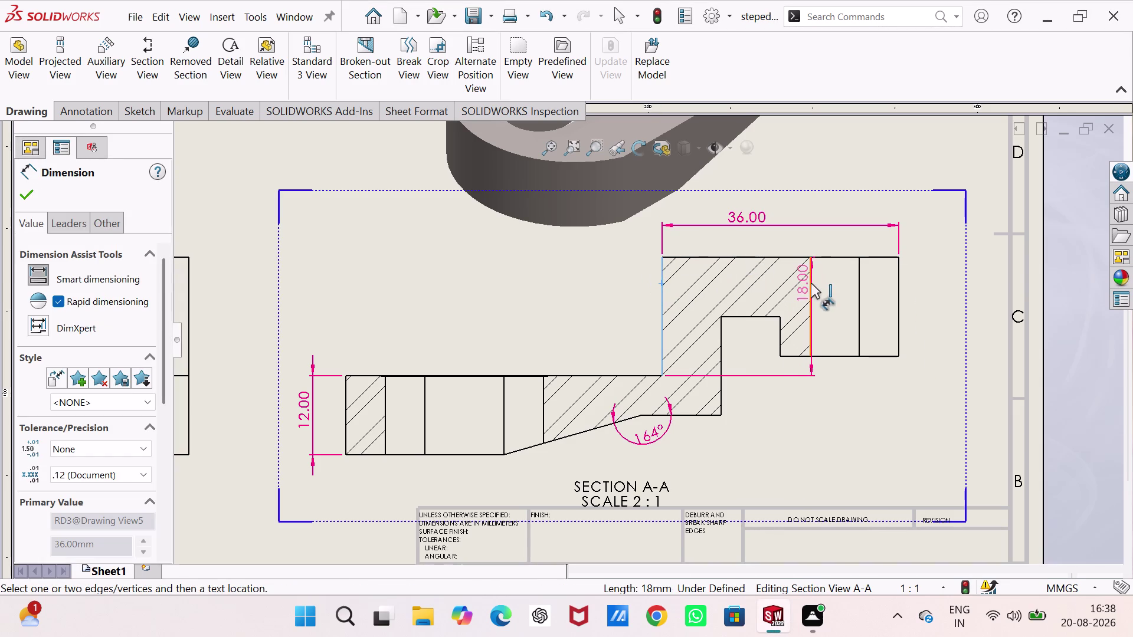
drag(811, 283, 800, 268)
click(759, 245)
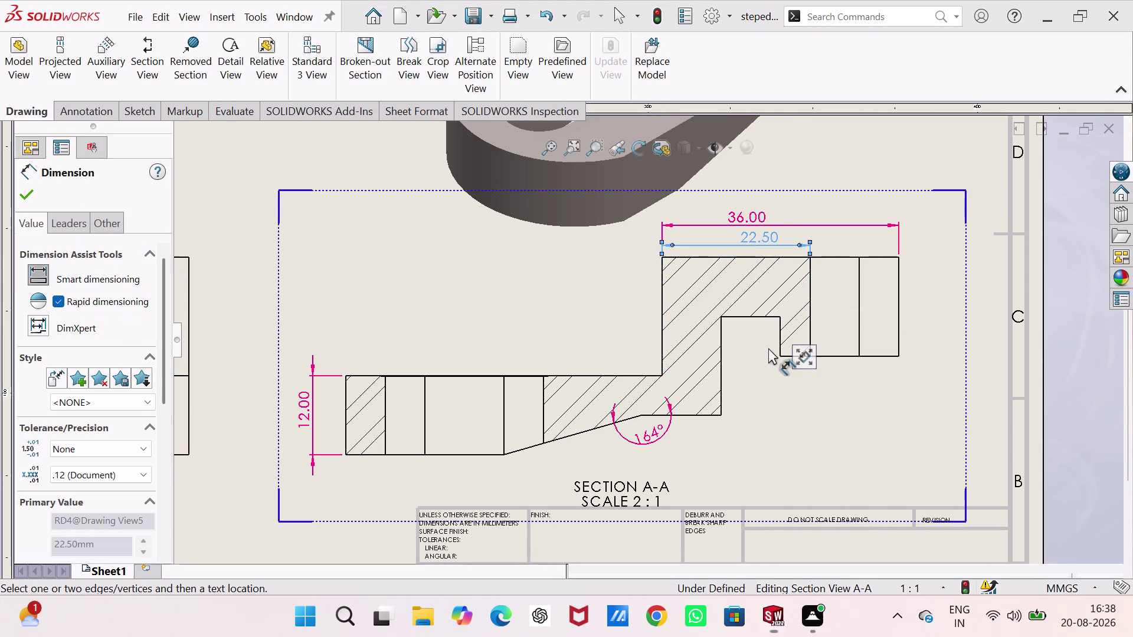
scroll(up, 3)
scroll(down, 3)
drag(713, 281, 708, 290)
click(710, 414)
click(747, 319)
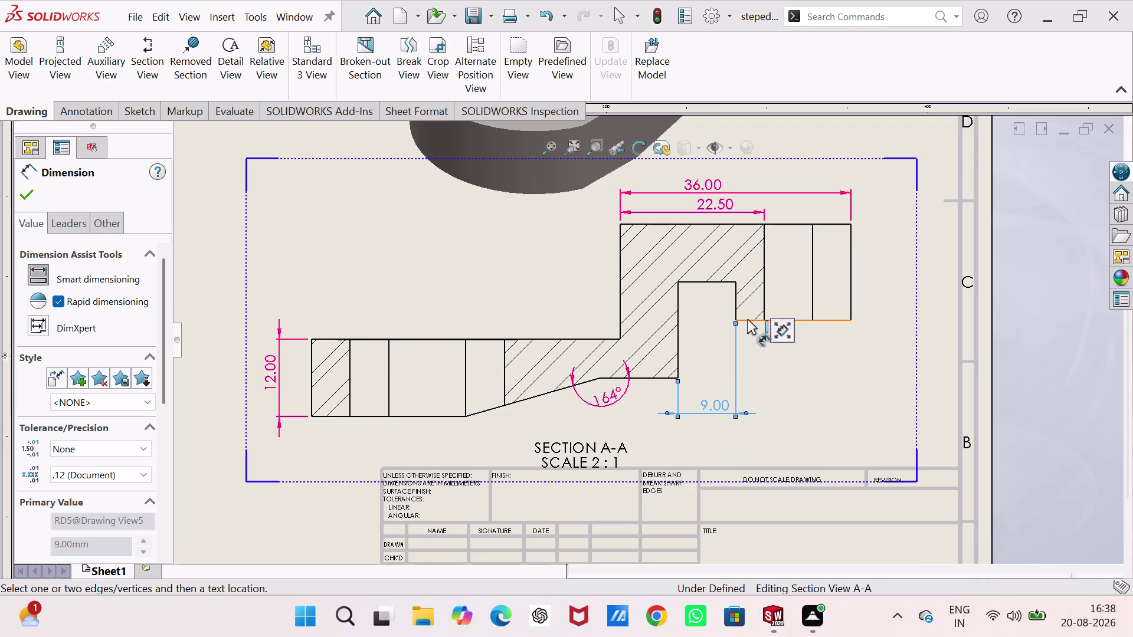
click(720, 281)
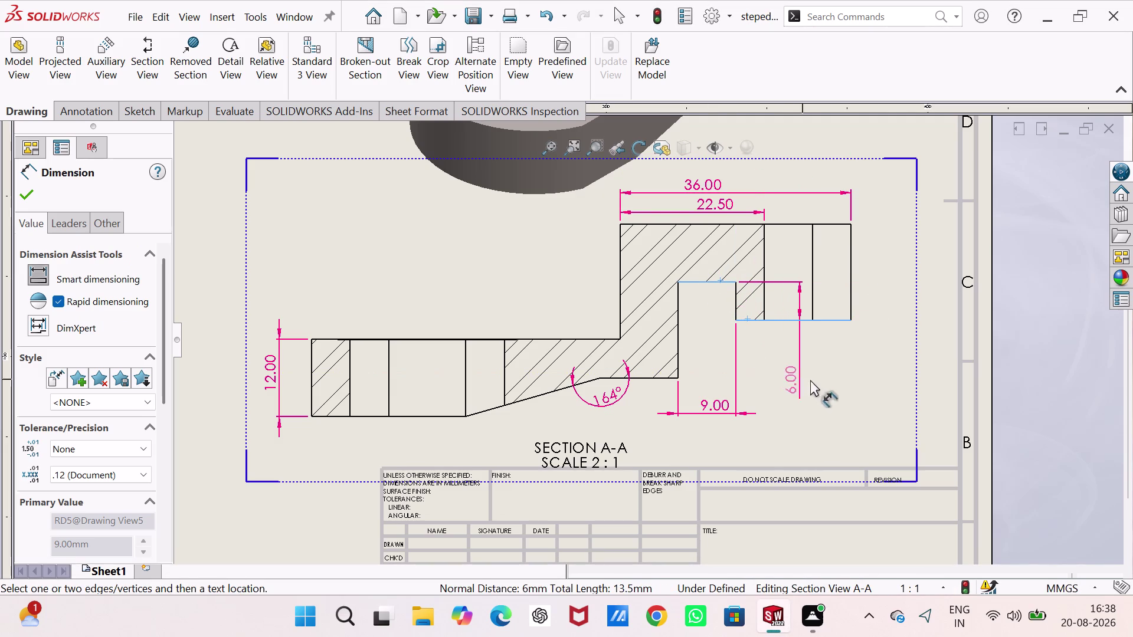
click(890, 331)
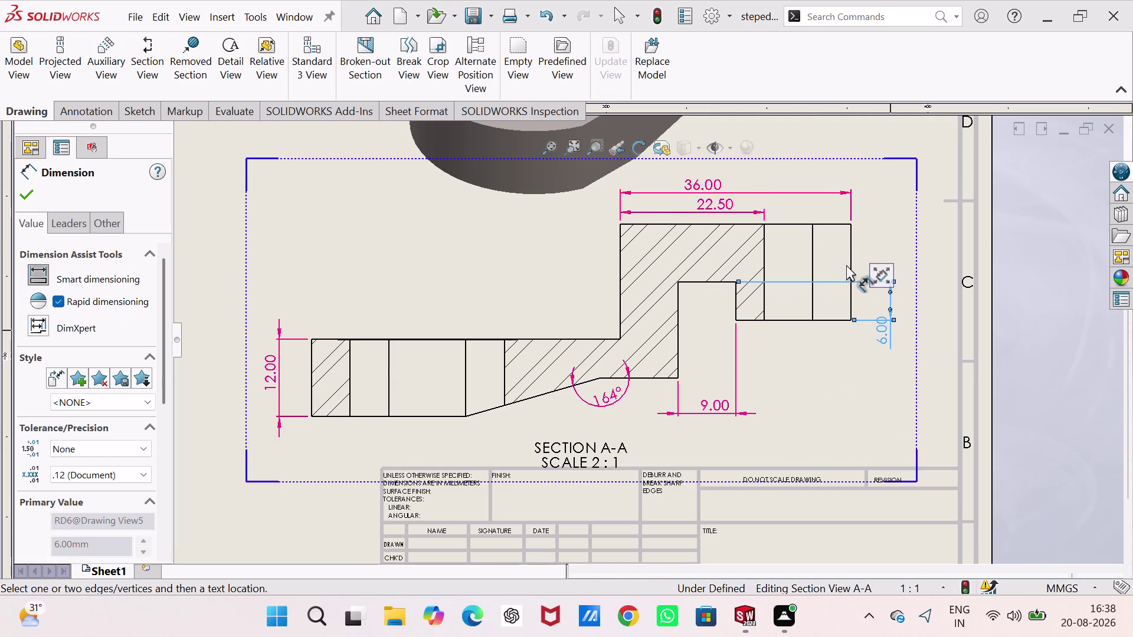
Add the 15.00 right height, 4.50 step width and 18.00 width below the section.
click(850, 260)
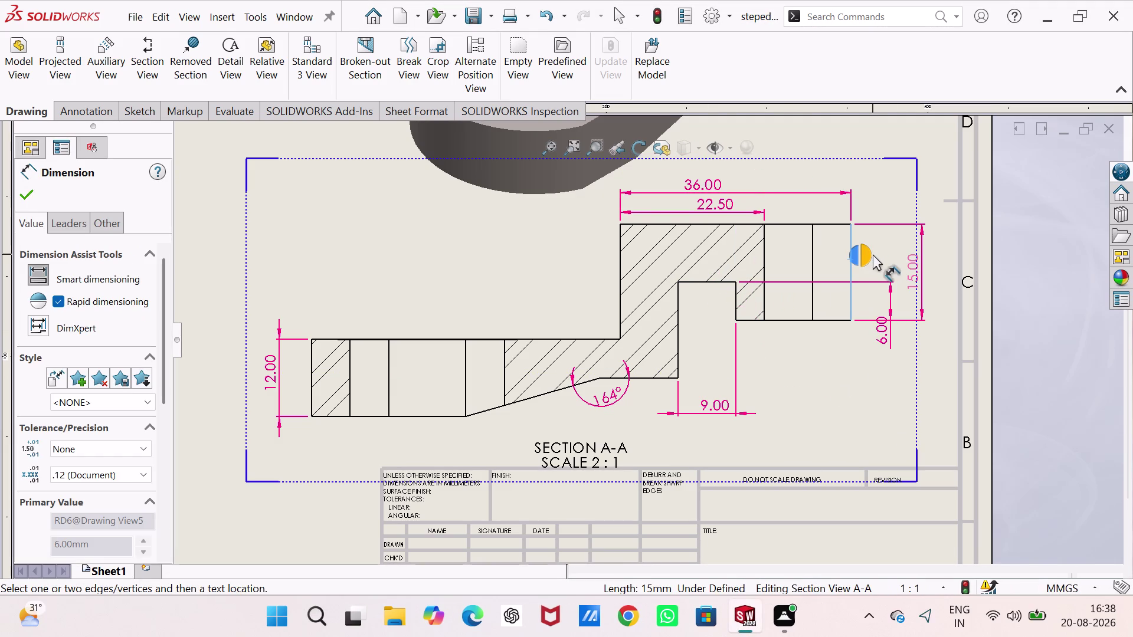
click(873, 254)
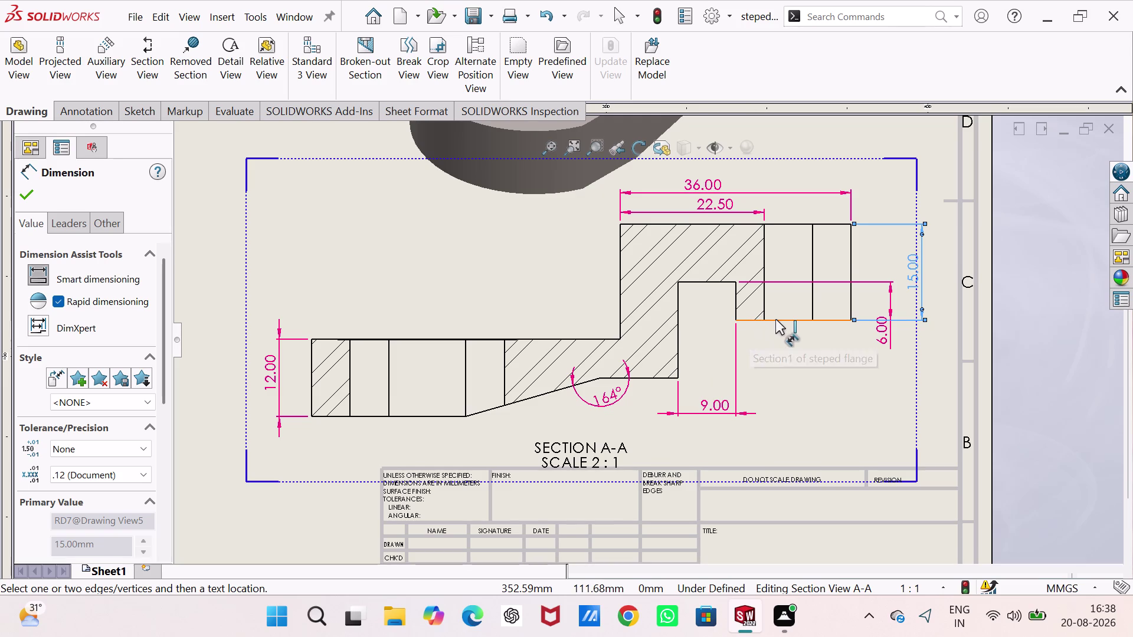
click(735, 302)
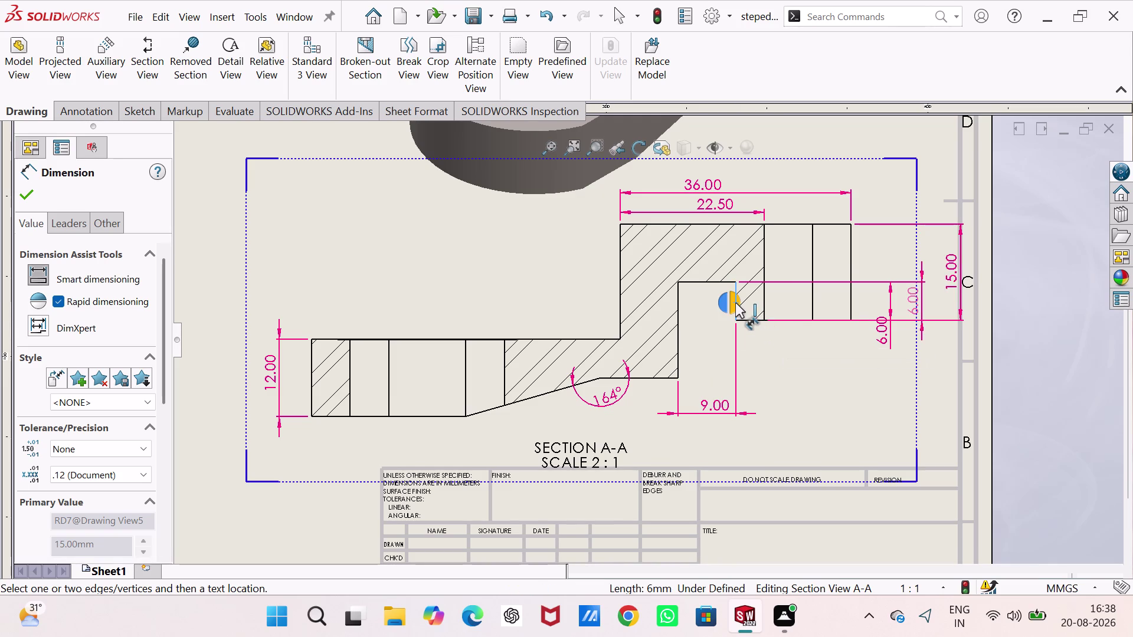
click(762, 300)
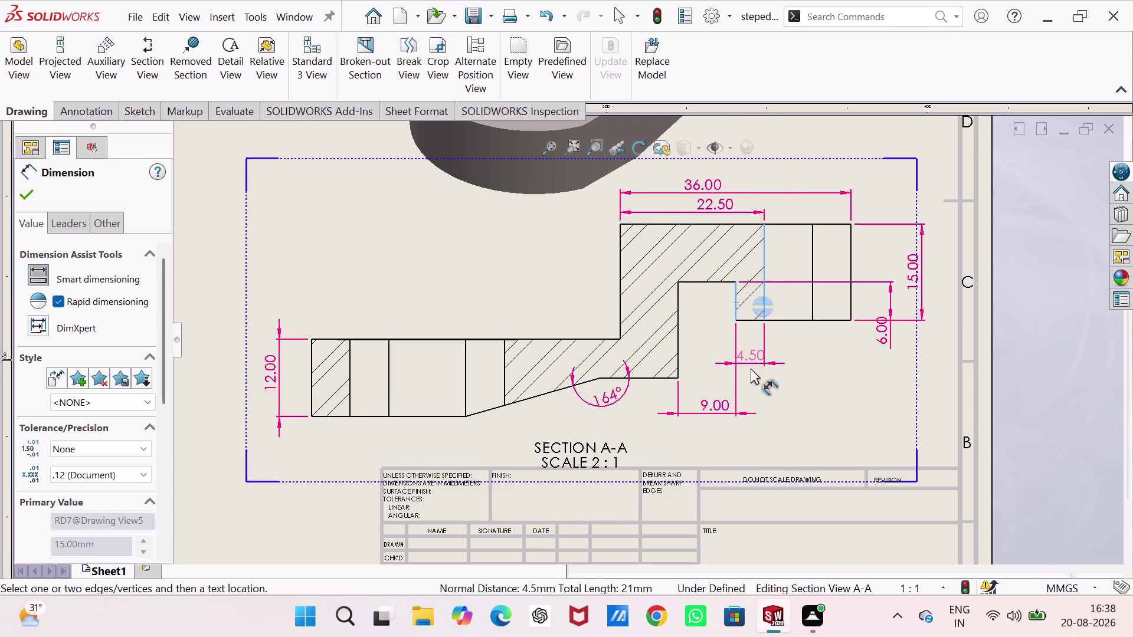
click(751, 369)
click(734, 297)
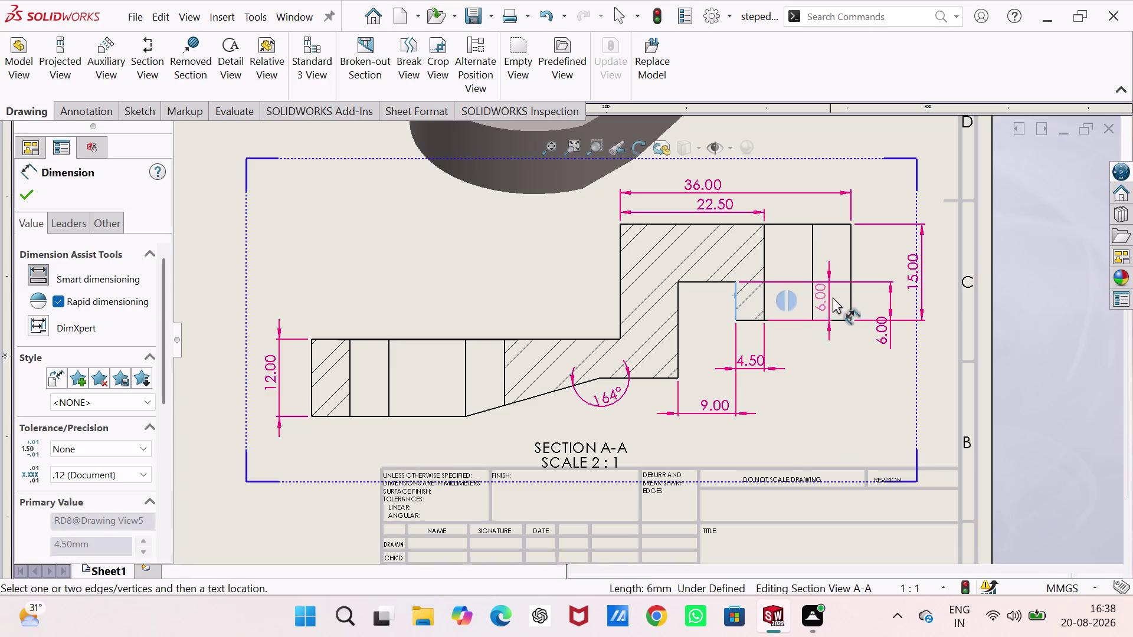
drag(850, 295, 848, 300)
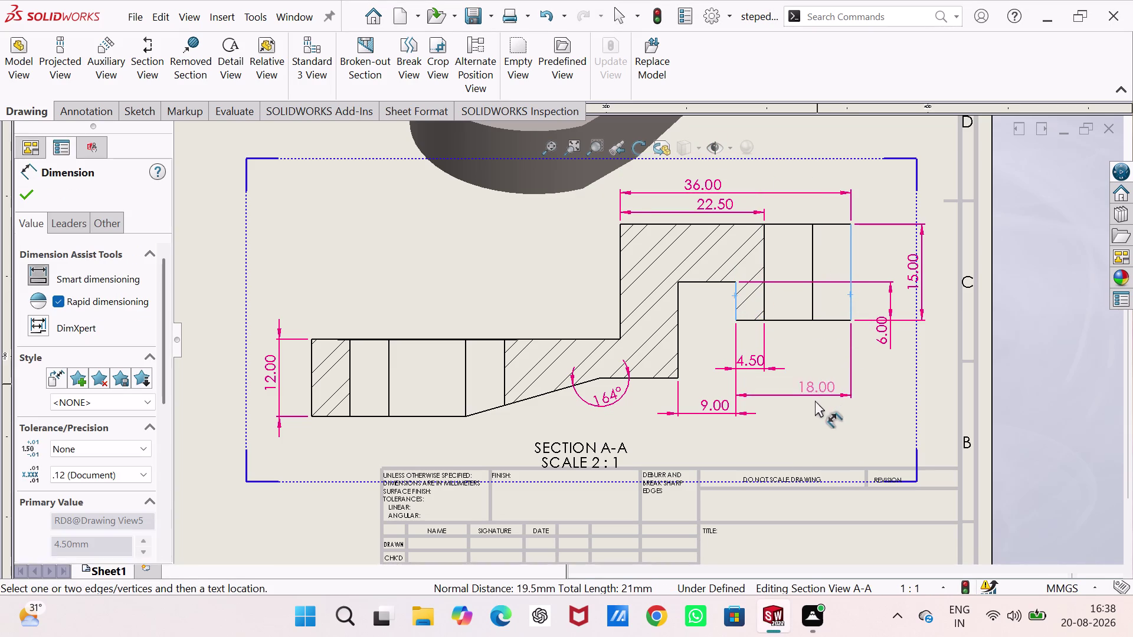
click(815, 385)
scroll(up, 3)
Dimension Section A-A's left end to the taper as 24.00 and the step height as 18.00.
scroll(up, 3)
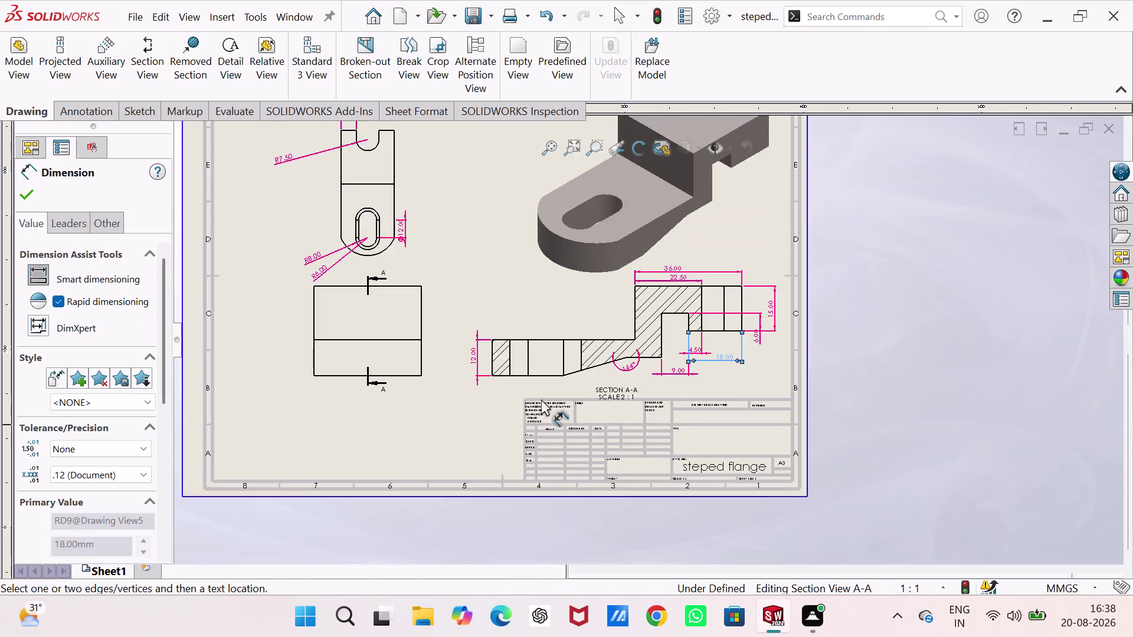
scroll(down, 3)
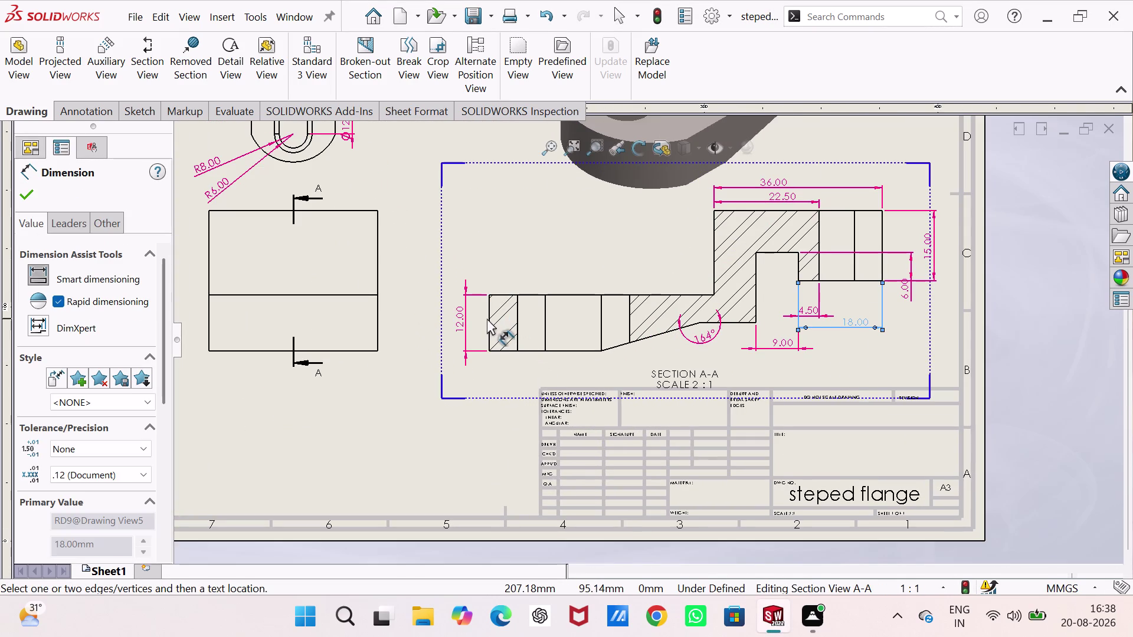
click(488, 318)
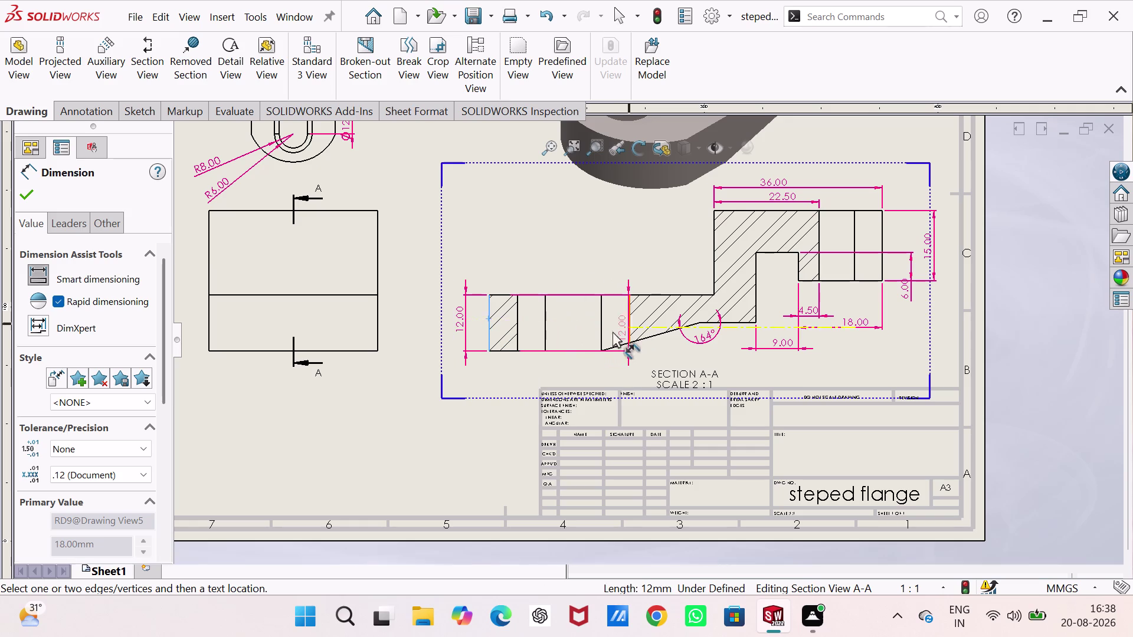
click(600, 333)
click(533, 374)
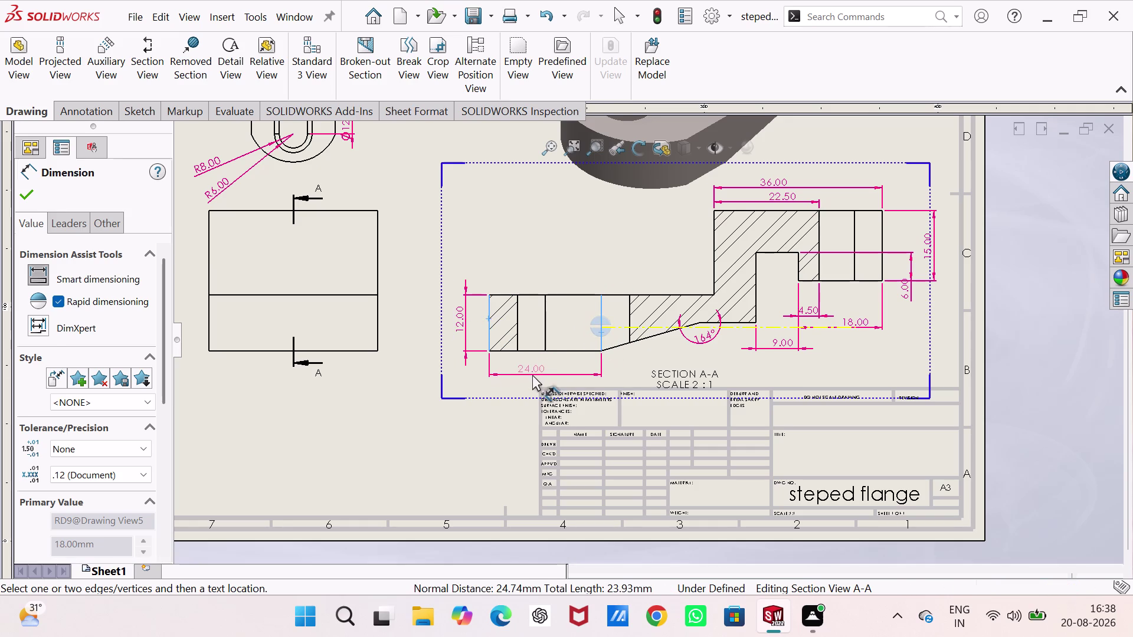
click(713, 251)
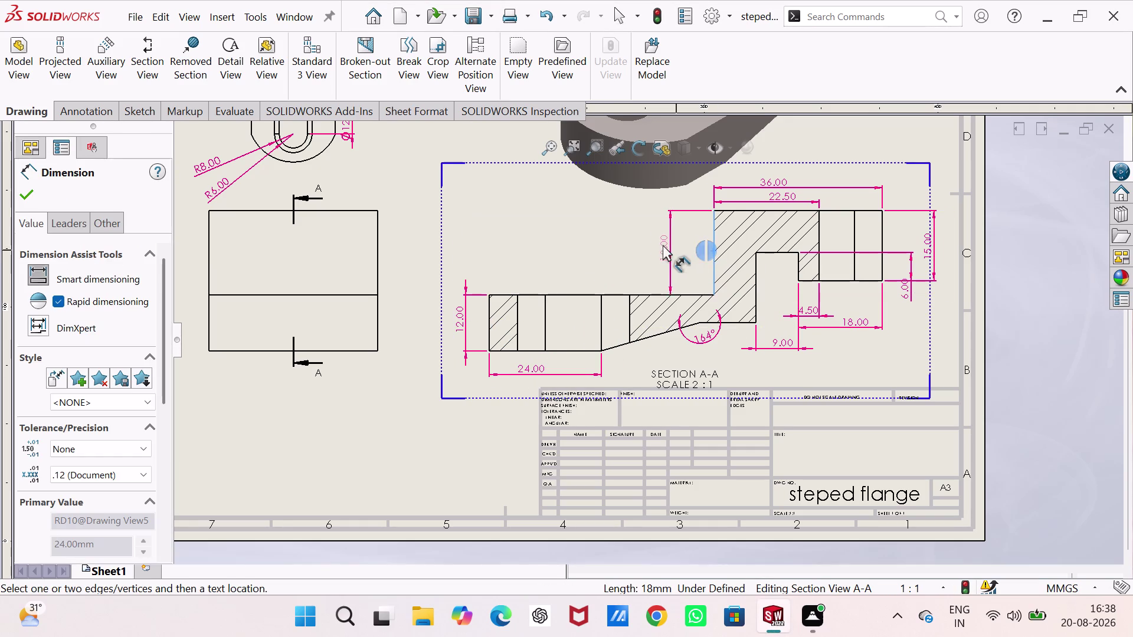
click(662, 245)
scroll(up, 3)
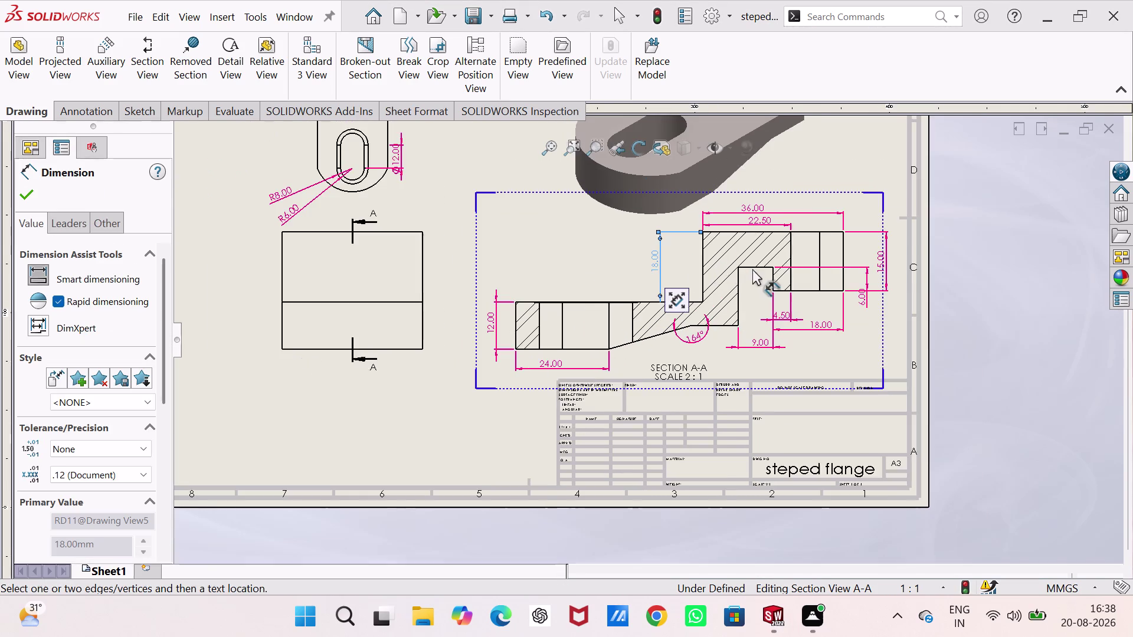
scroll(down, 3)
scroll(up, 3)
scroll(down, 3)
scroll(up, 3)
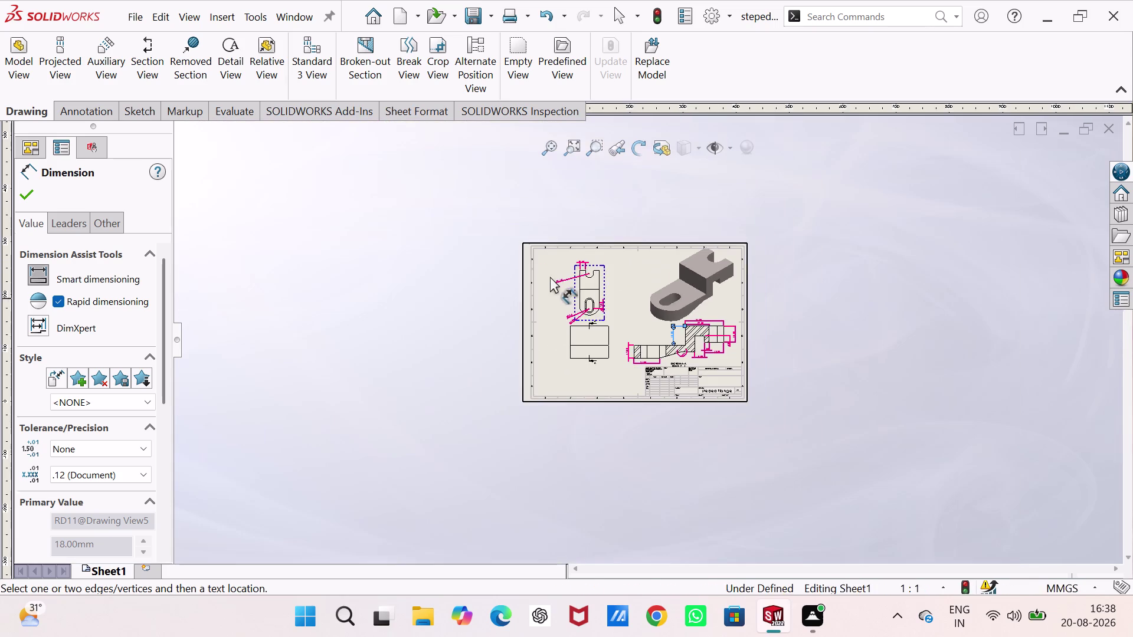
Dimension the top view's slot to its horizontal edge as 28.50.
scroll(down, 3)
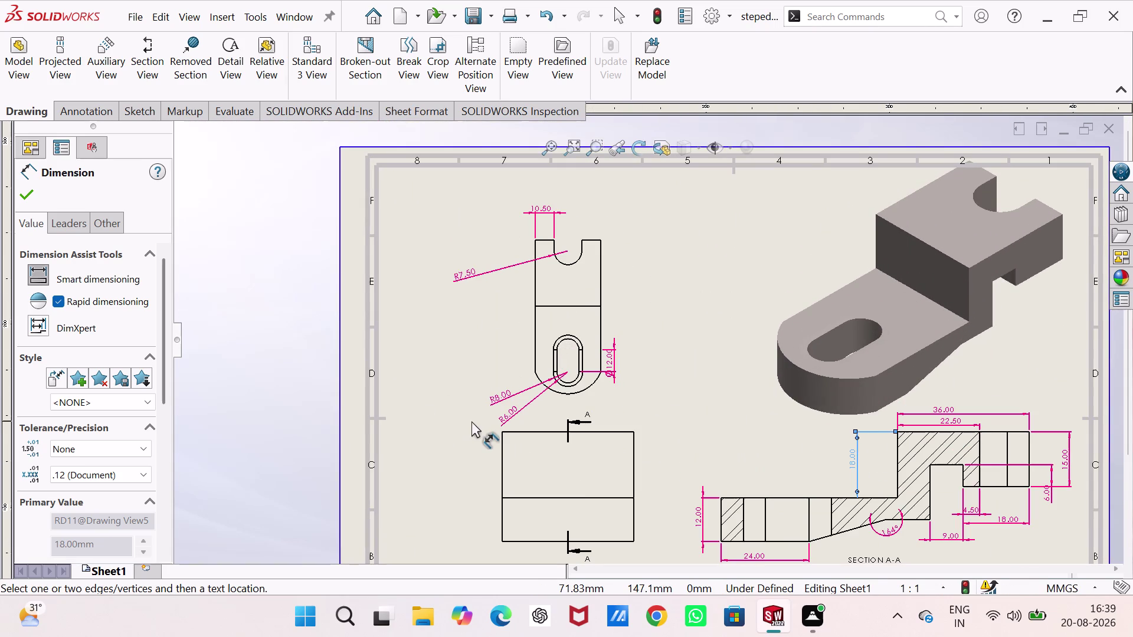
click(569, 395)
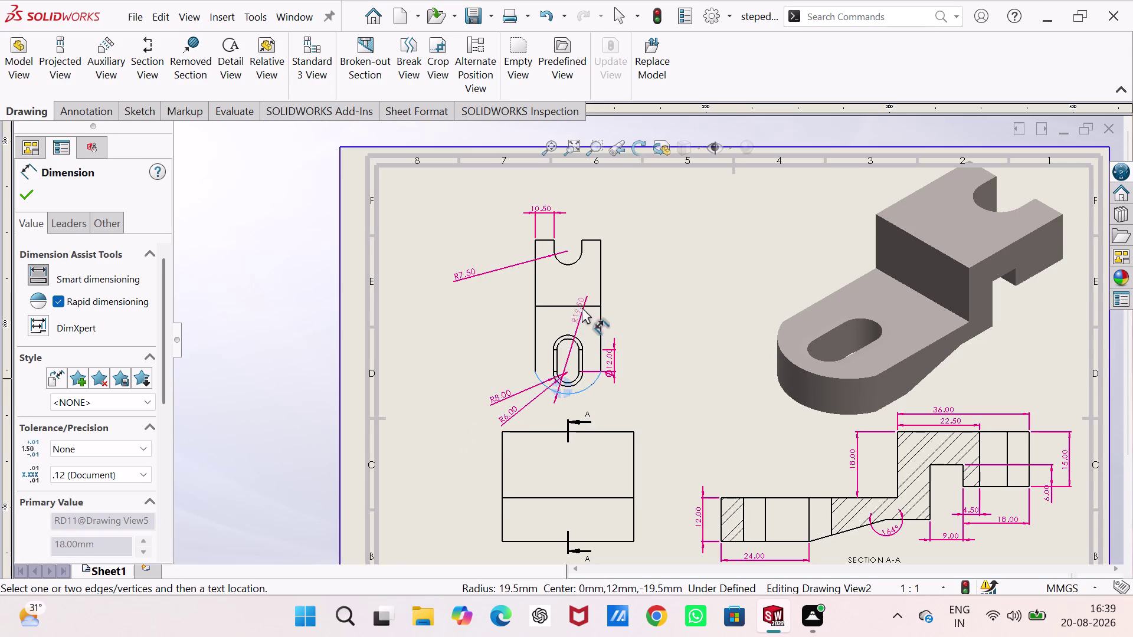
click(582, 306)
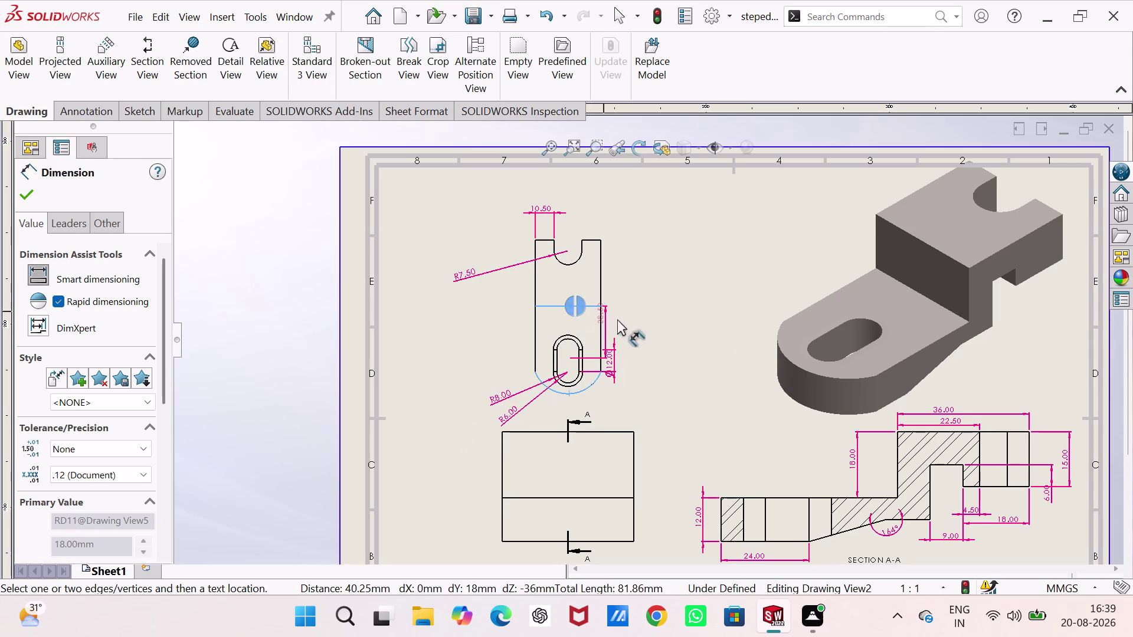
click(663, 337)
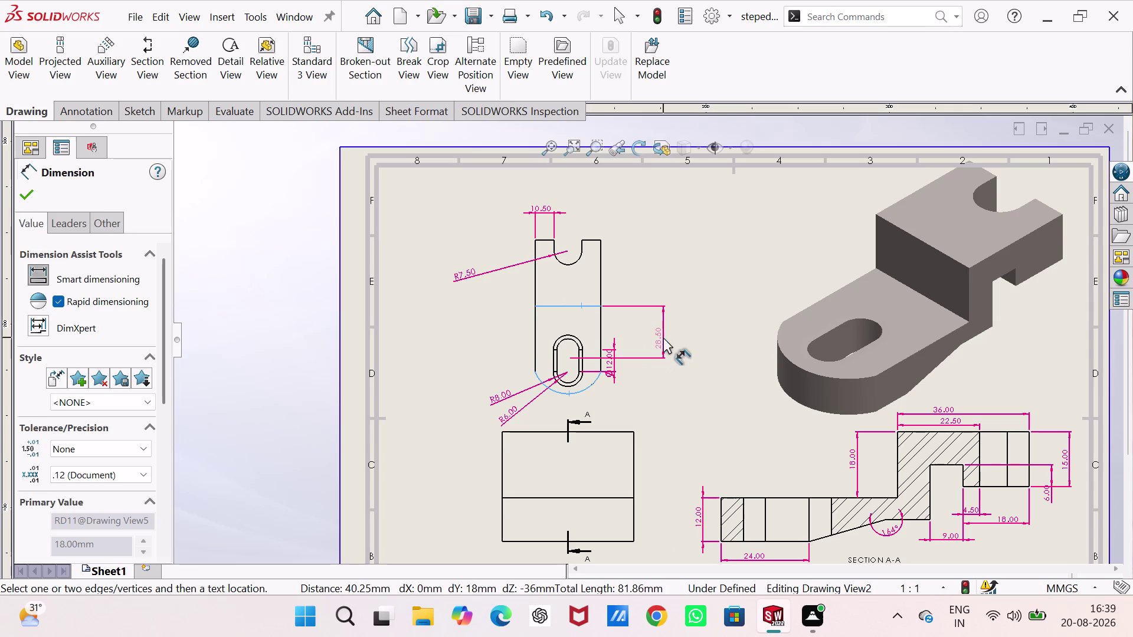
click(690, 256)
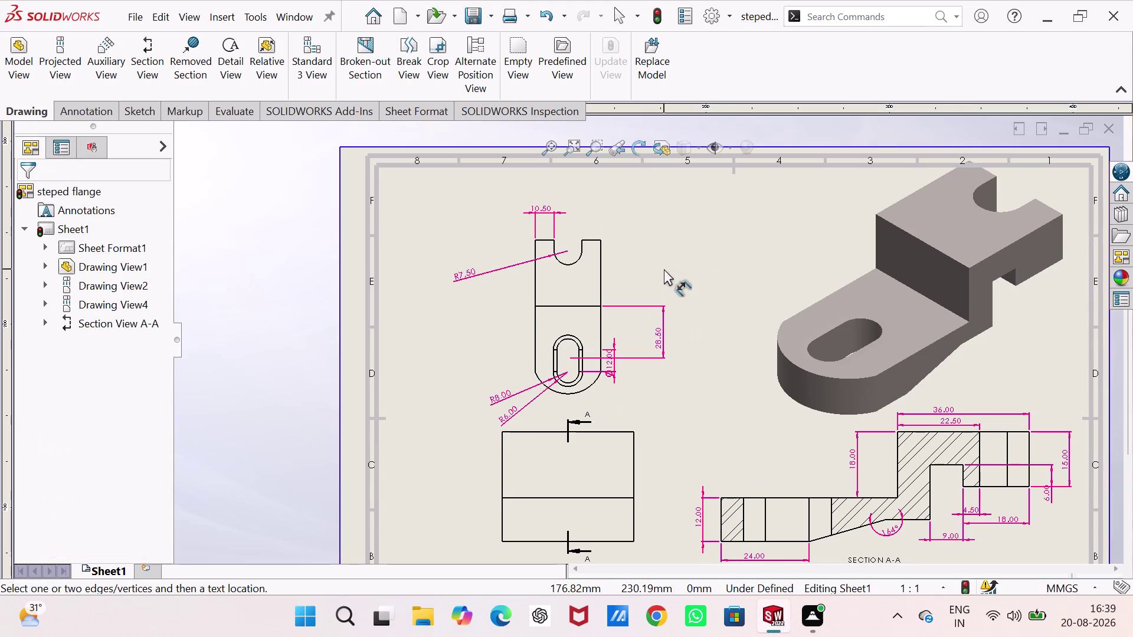
Add the 36.00 overall width between the top view's side edges.
click(574, 260)
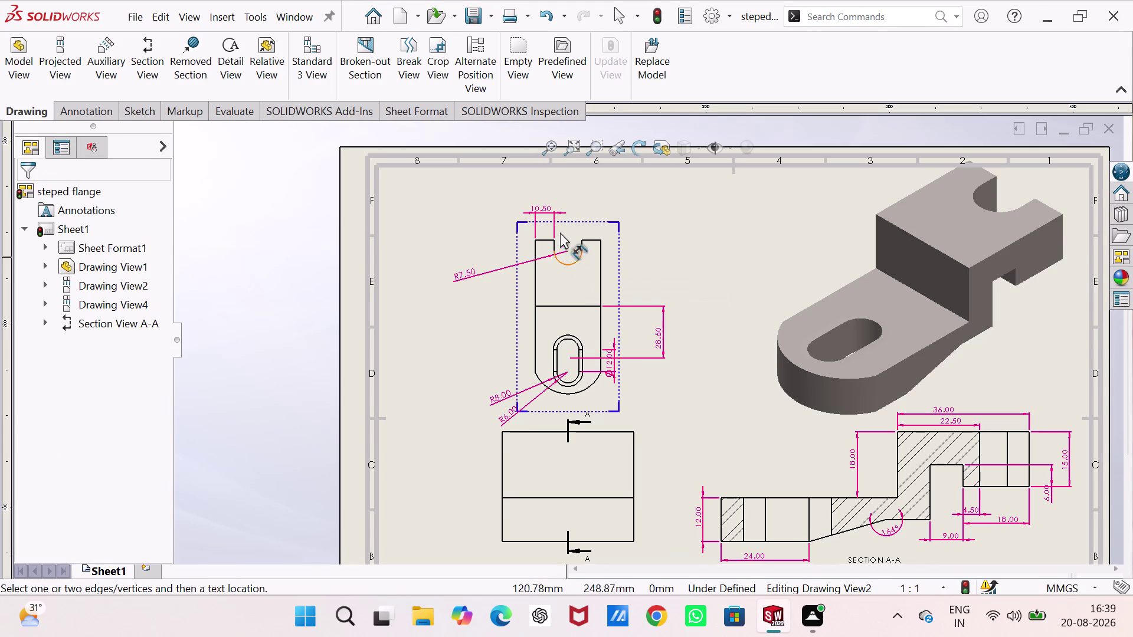
click(535, 277)
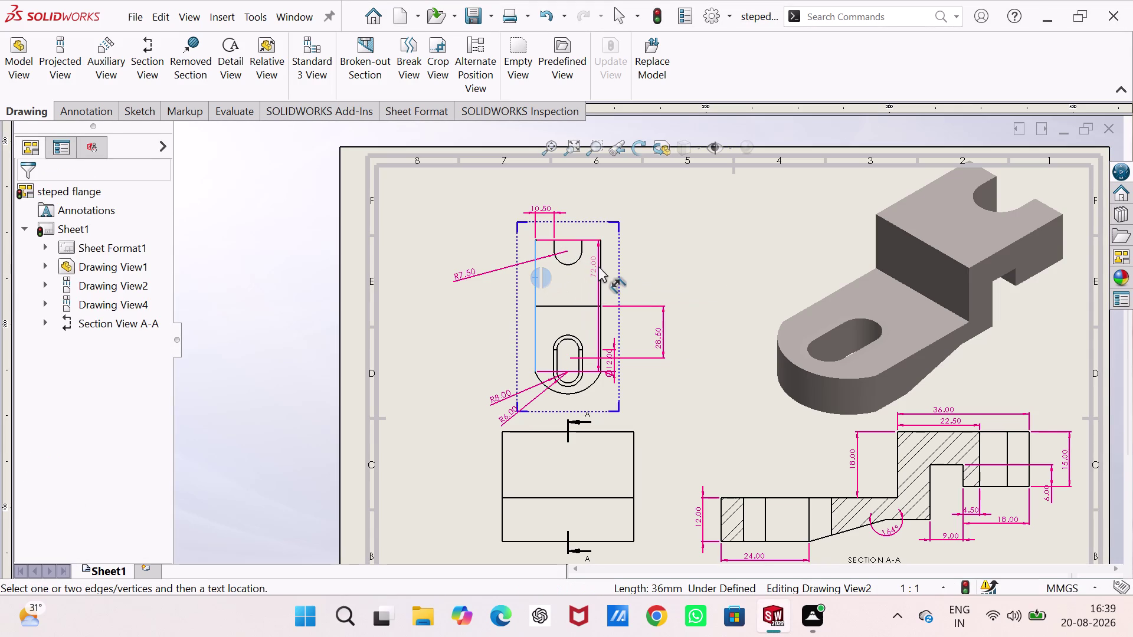
click(600, 266)
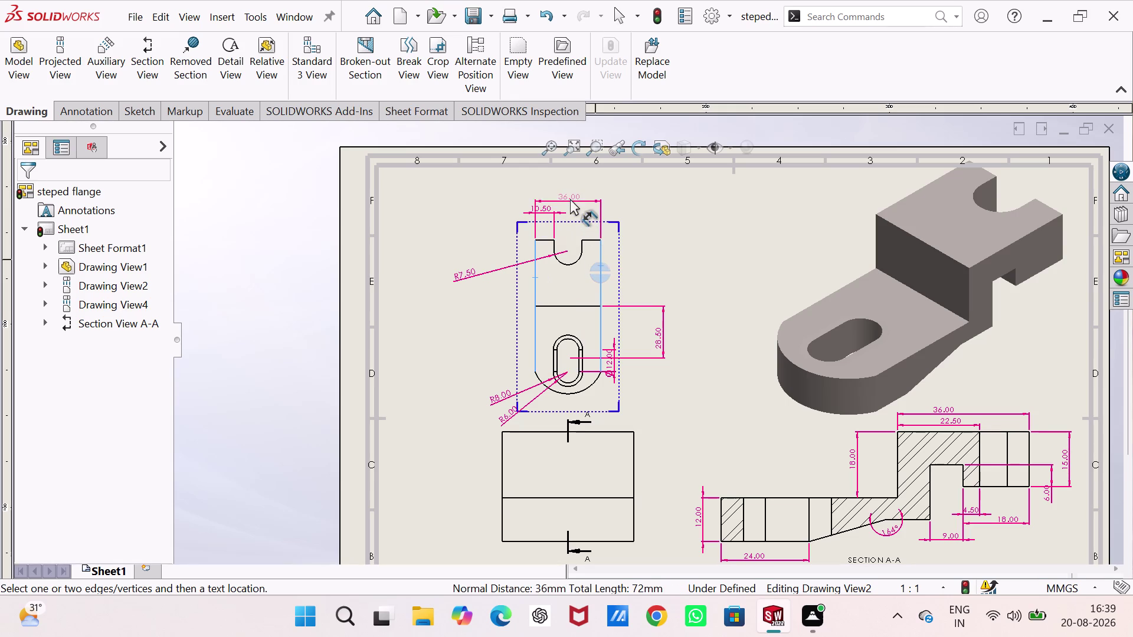
click(570, 197)
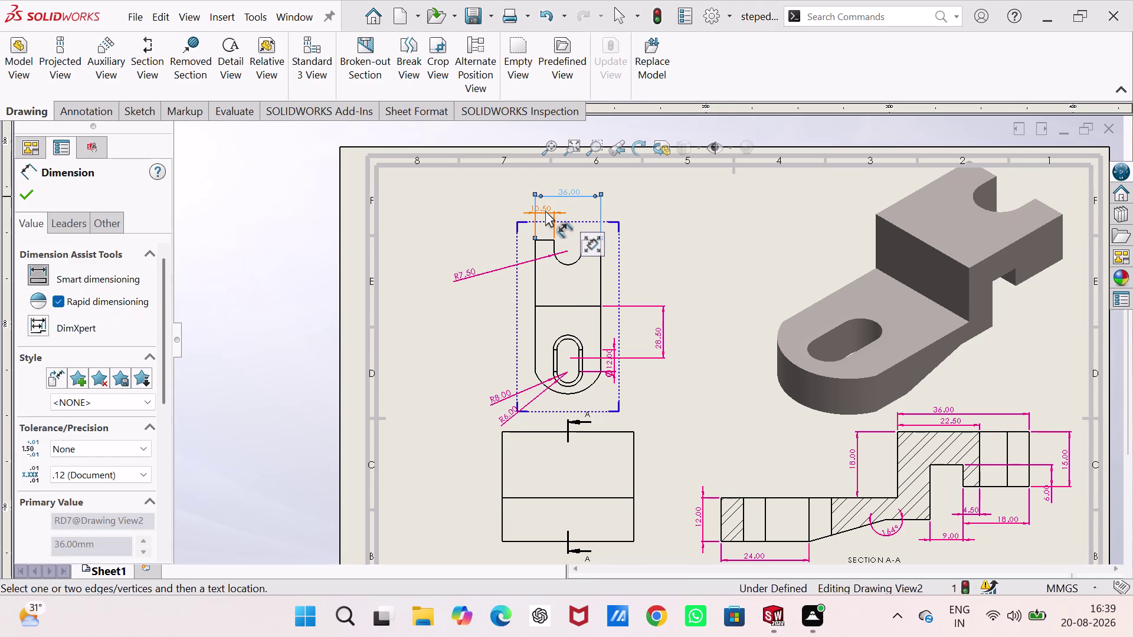
Drag the 10.50 dimension further left and save the drawing.
drag(545, 211, 533, 211)
drag(531, 211, 520, 211)
drag(515, 212, 502, 215)
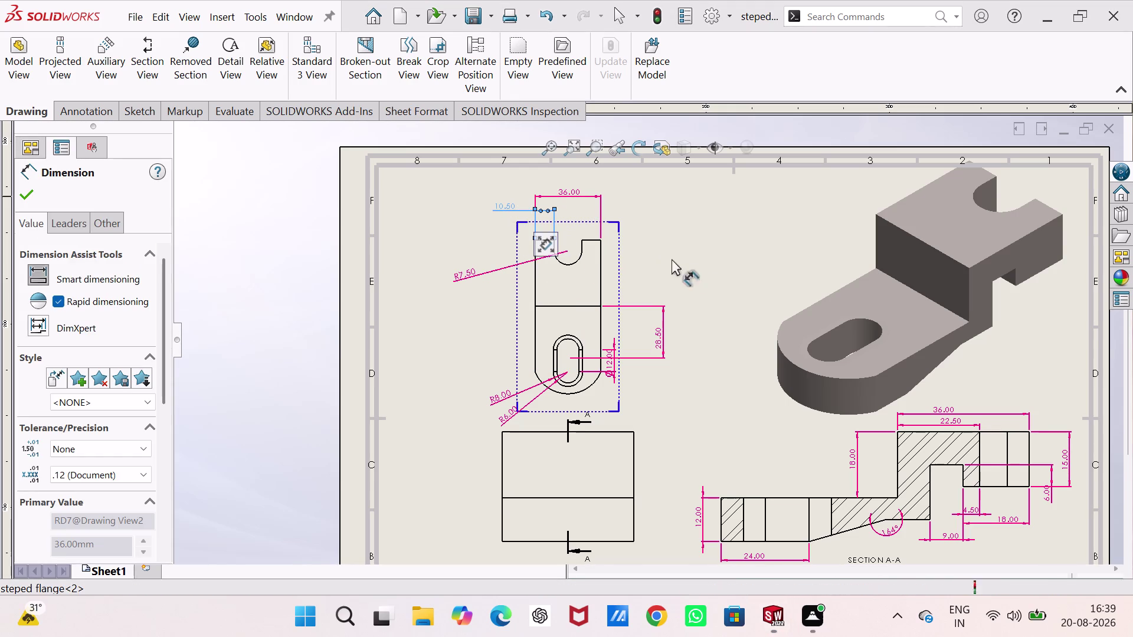
key(ctrl+s)
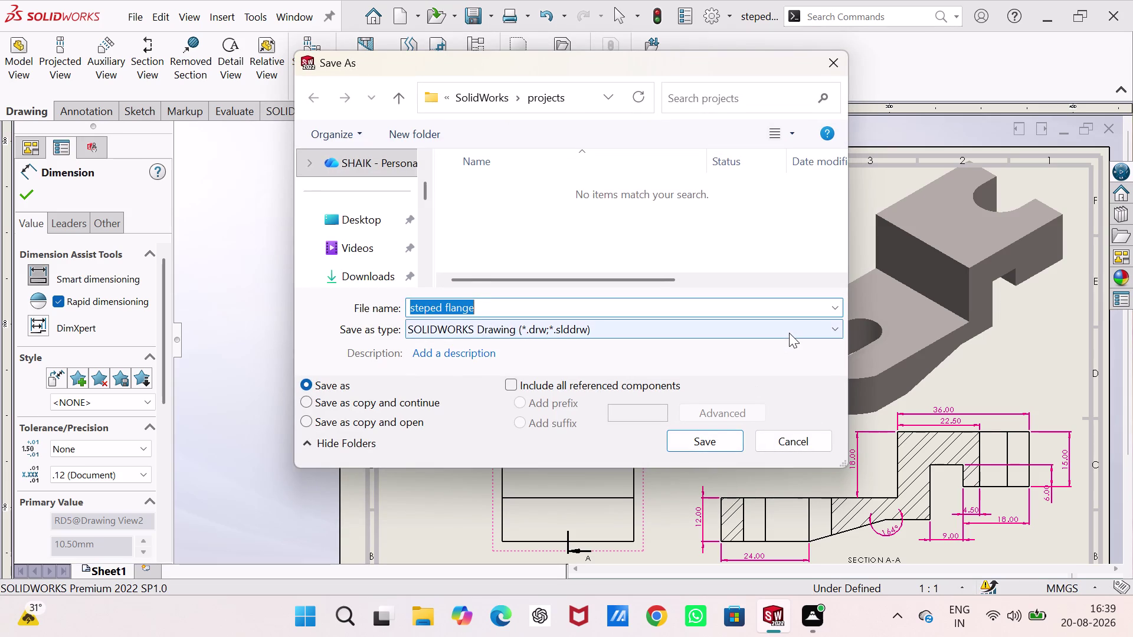
Save the sheet as Adobe Portable Document Format (*.pdf) named 'steped flange'.
click(789, 333)
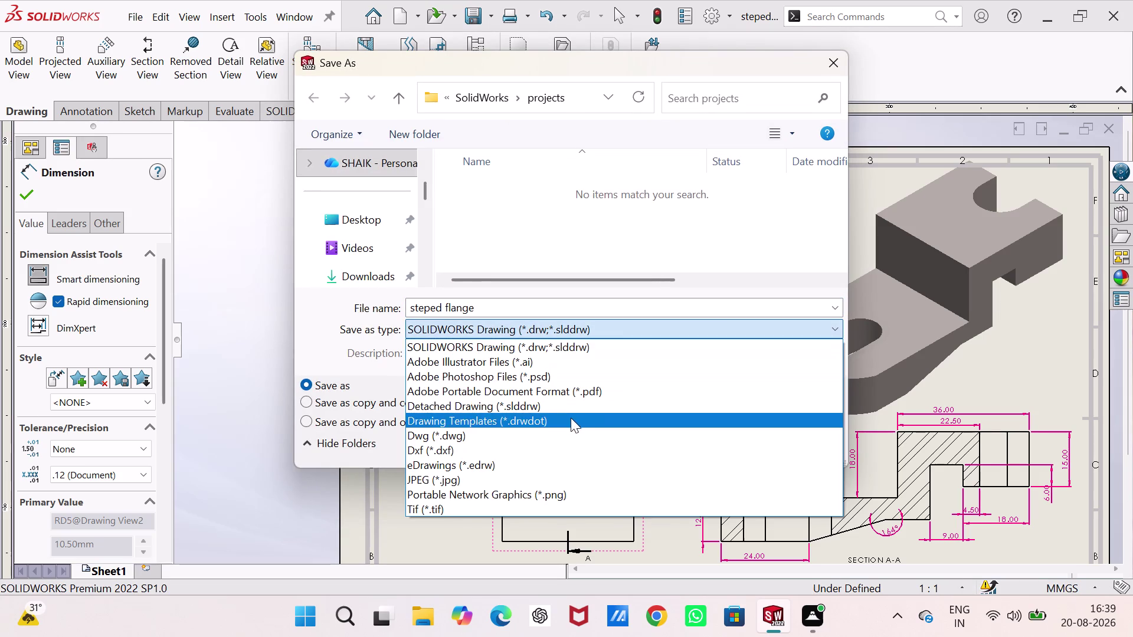
click(580, 396)
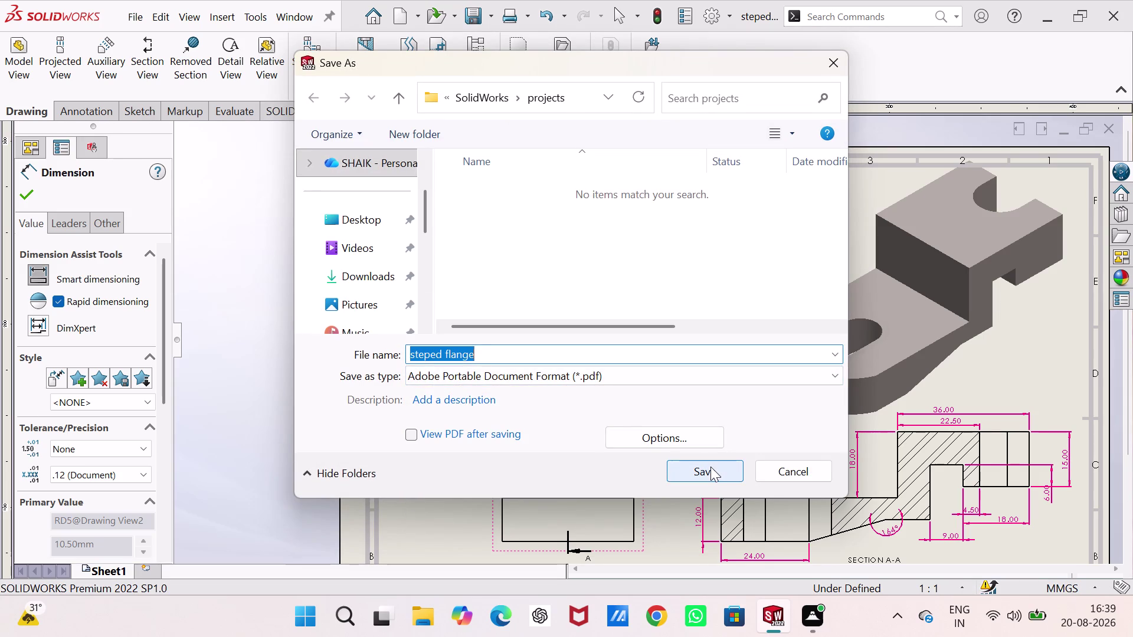
click(710, 467)
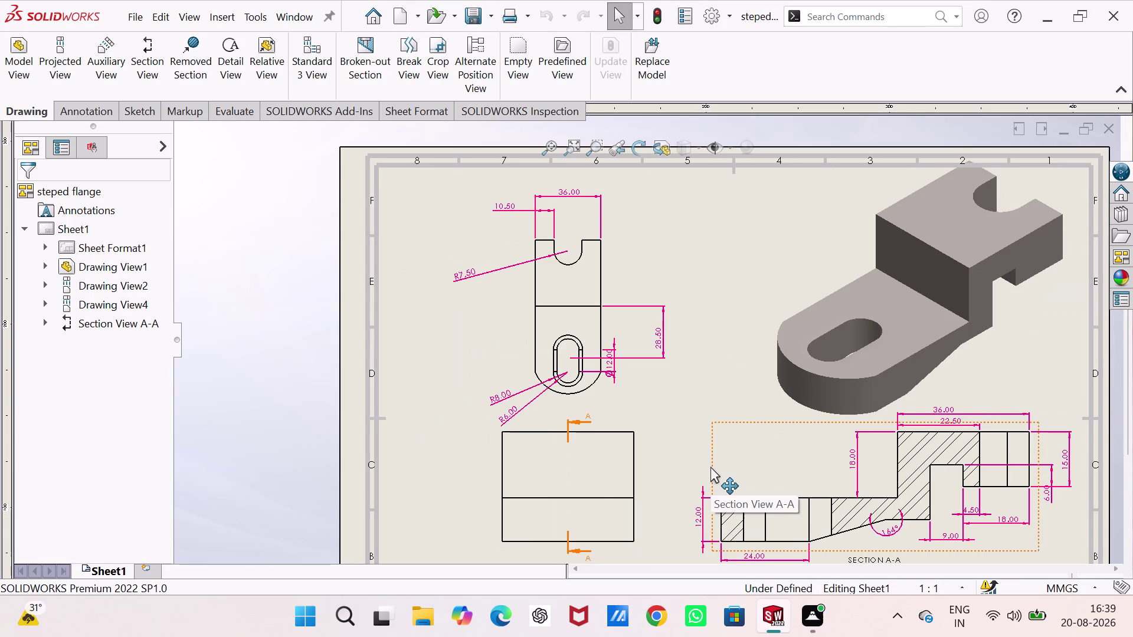
scroll(up, 3)
scroll(up, 3)
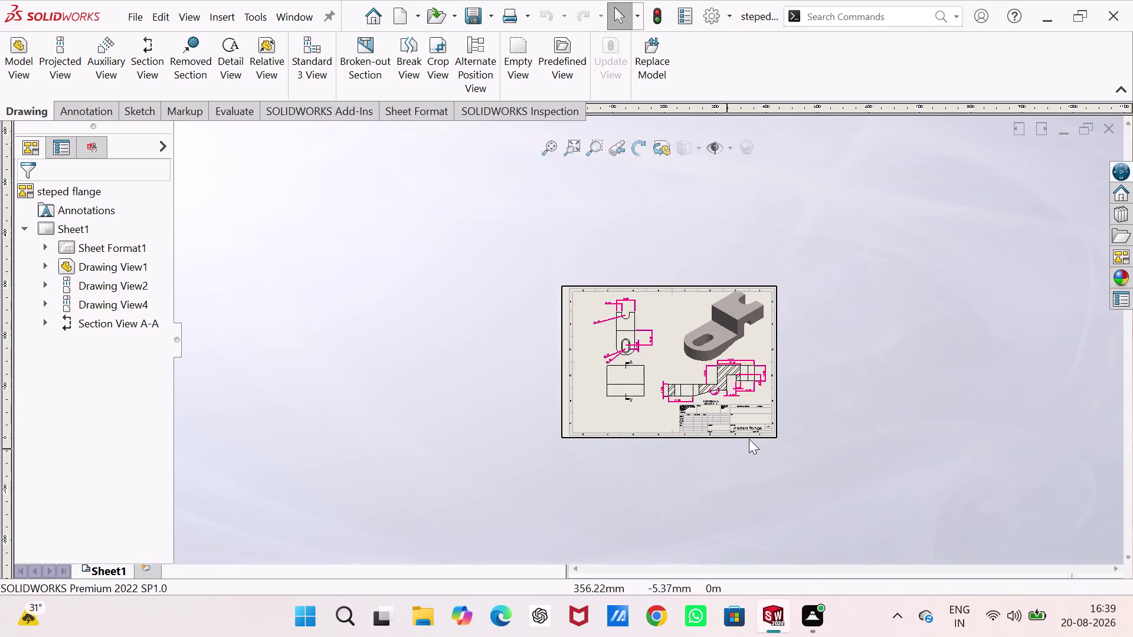
scroll(down, 3)
scroll(down, 3)
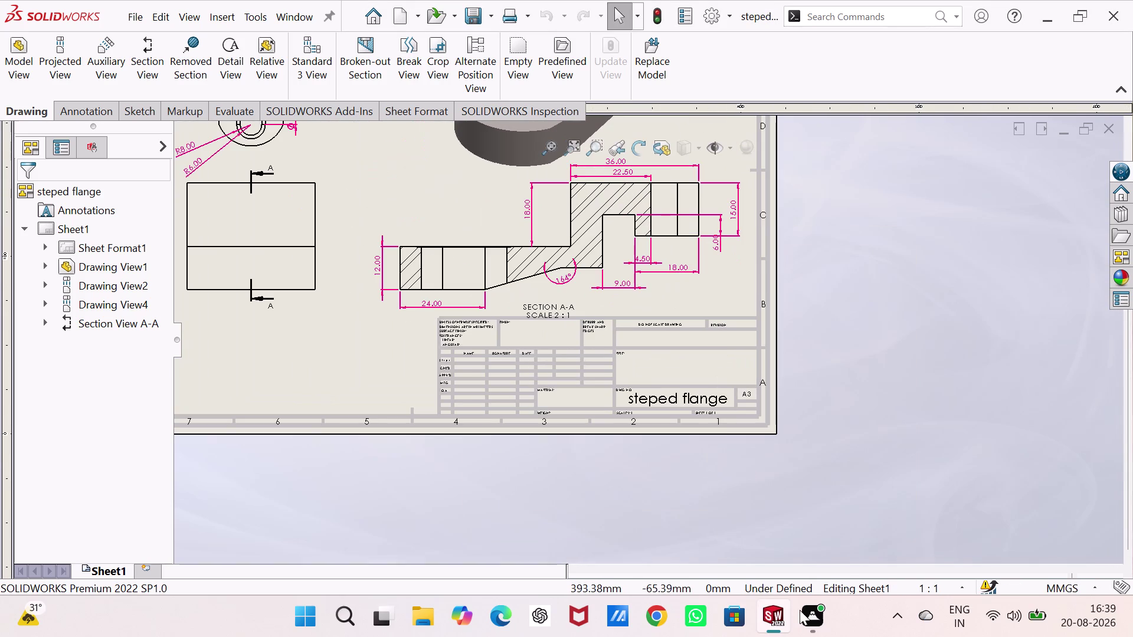